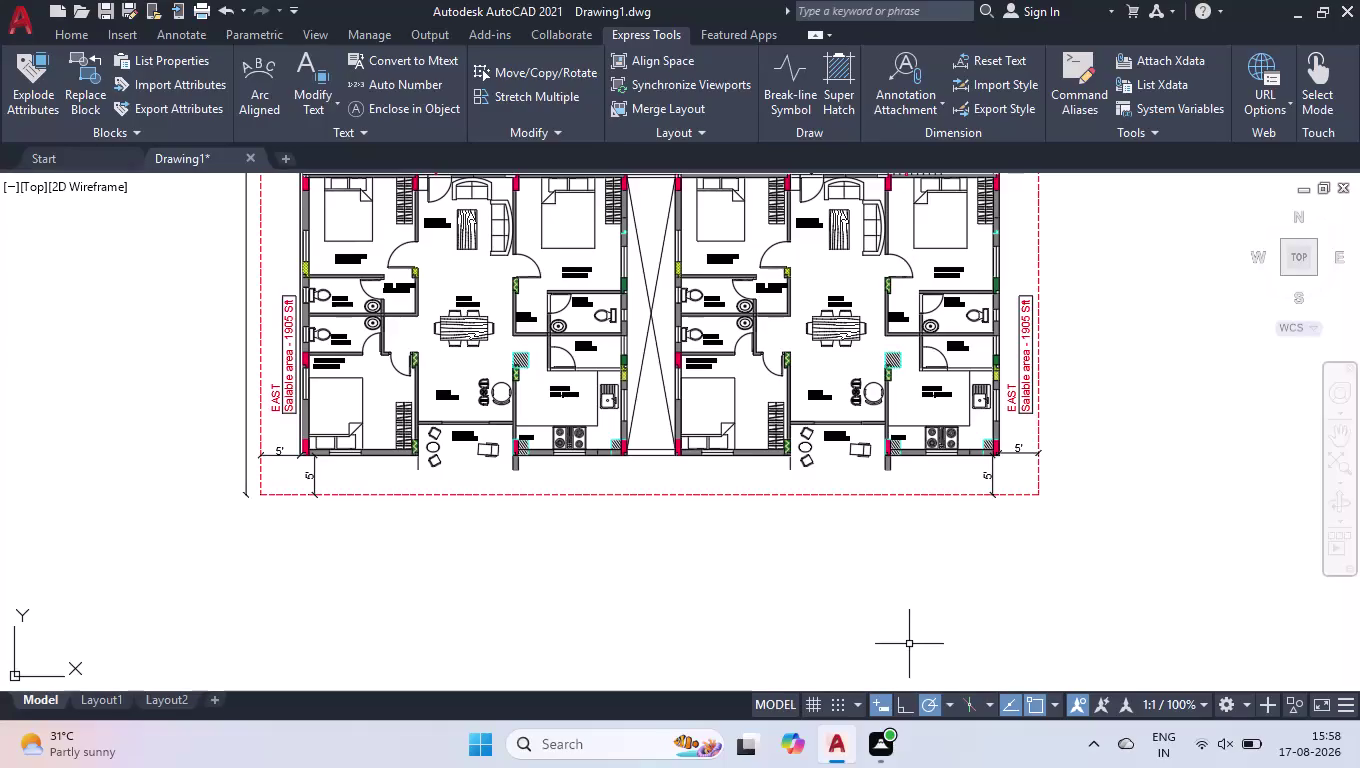
Draw a long horizontal road edge line below the floor plan.
key(l)
key(Return)
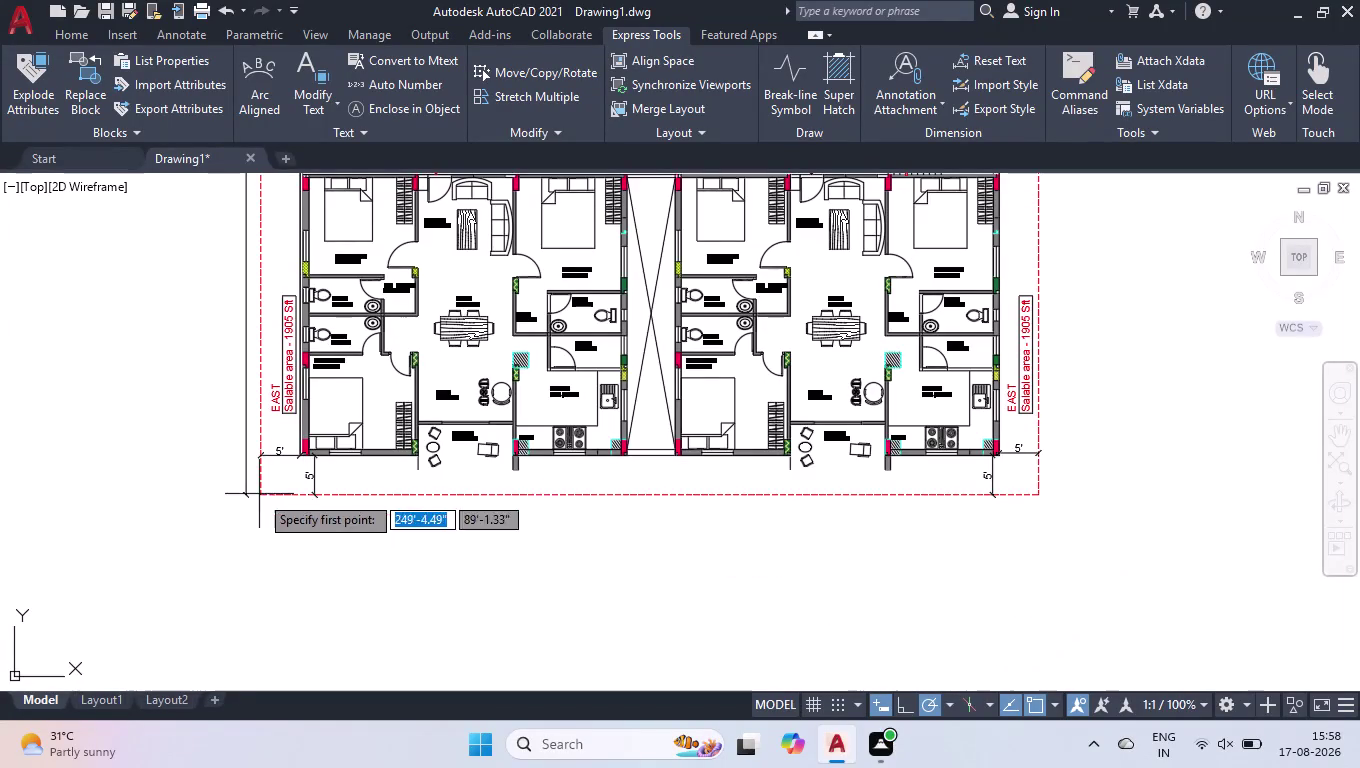
click(180, 535)
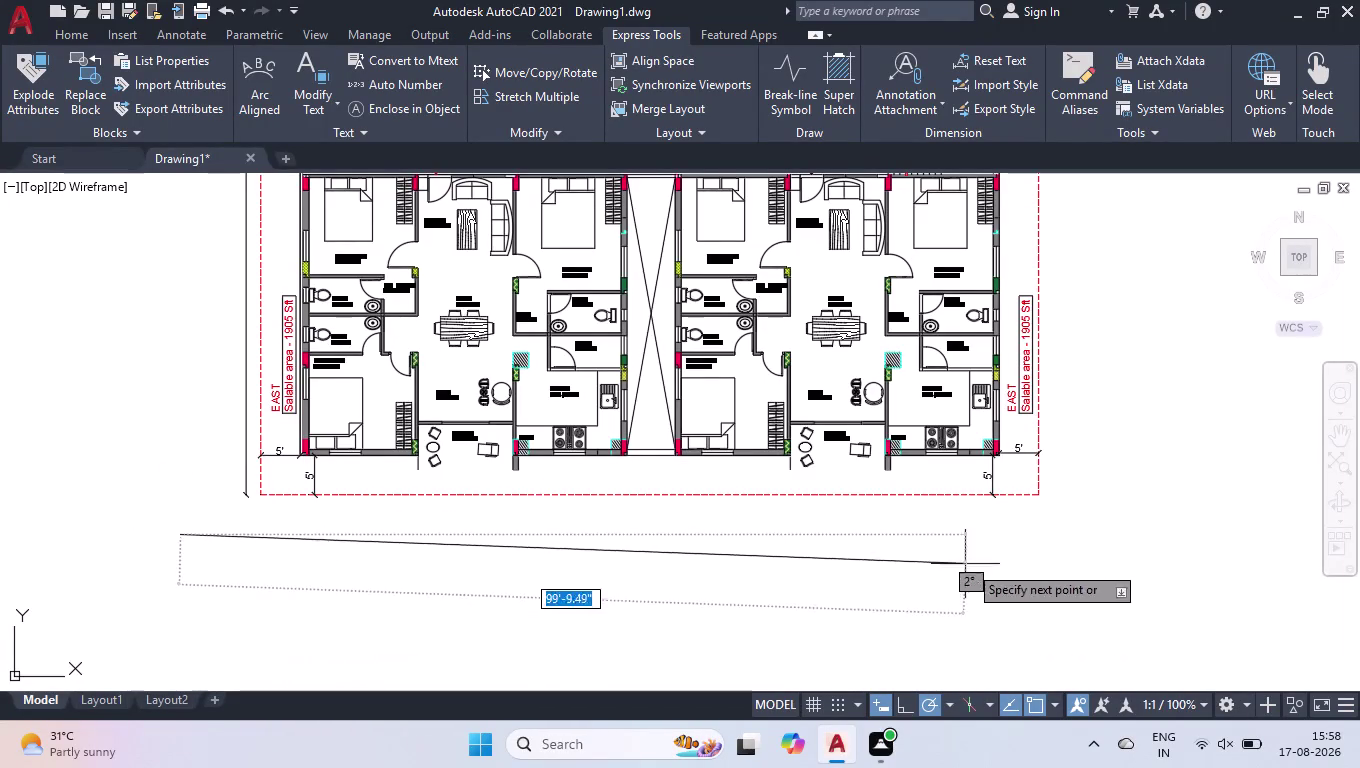
click(1086, 532)
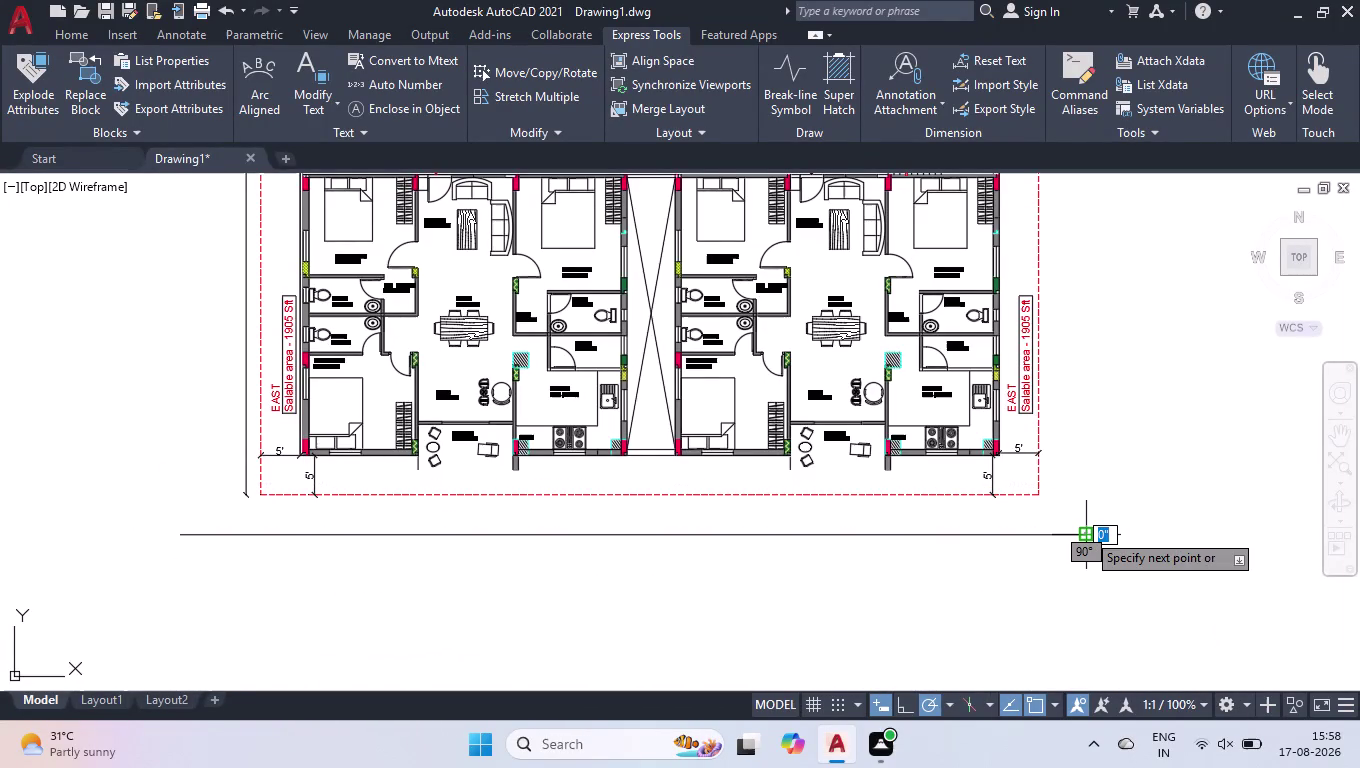
key(space)
Offset the road edge line 10' downward as the second road edge.
text(O)
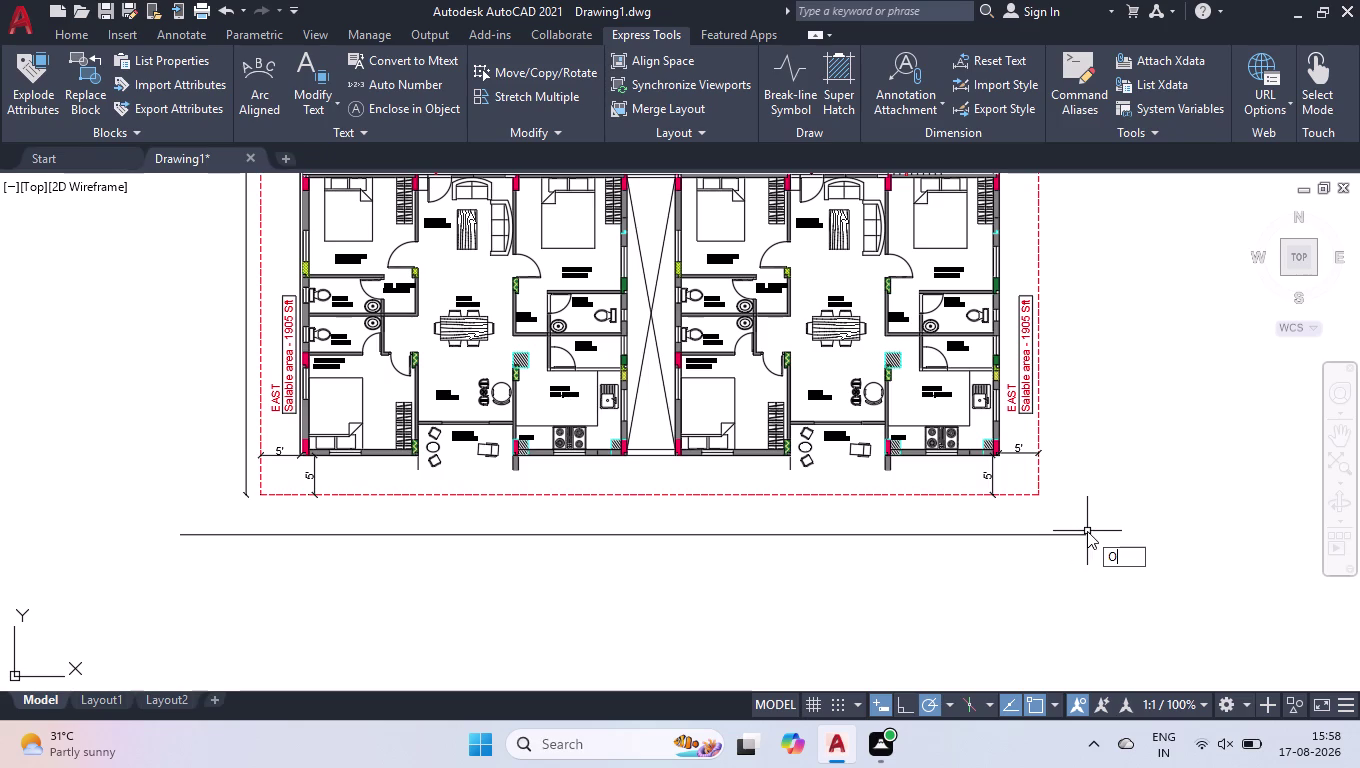
text(FF)
key(Return)
key(1)
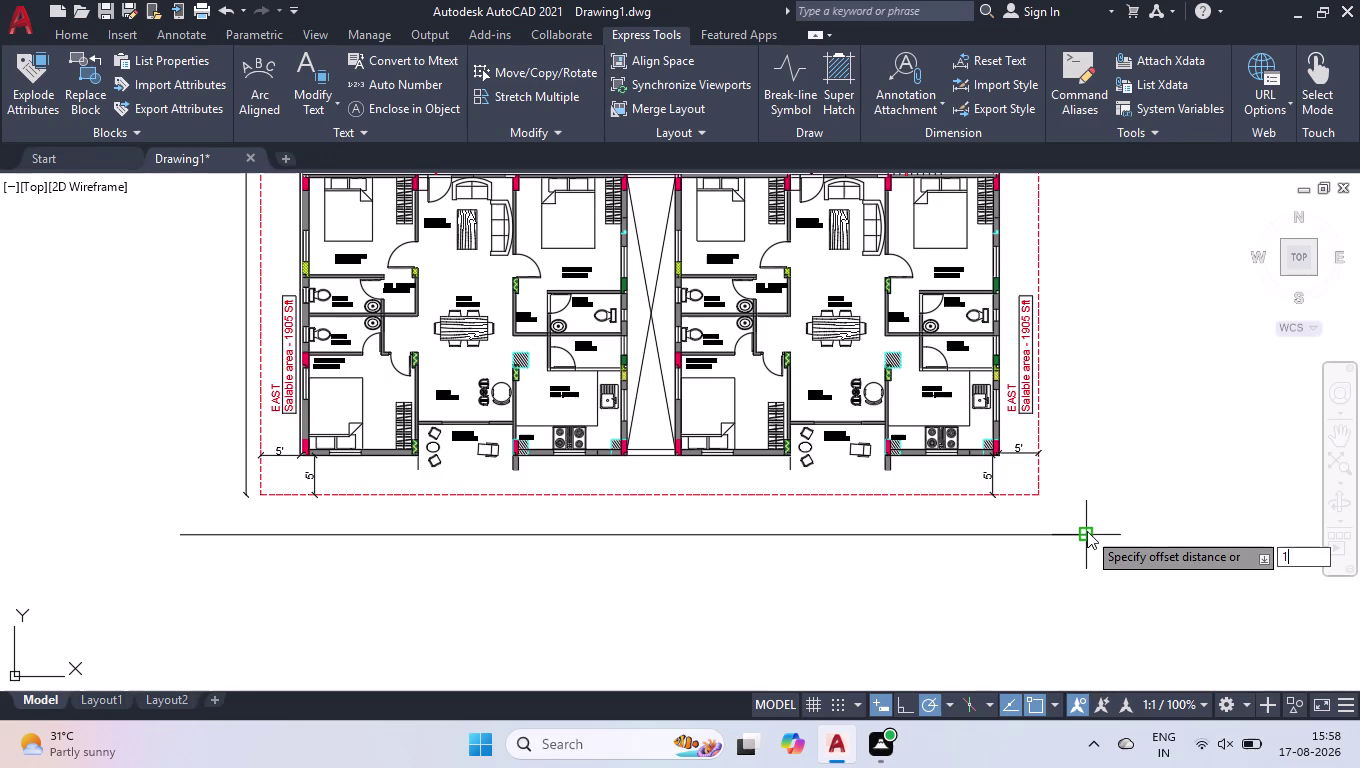
text(0')
key(Return)
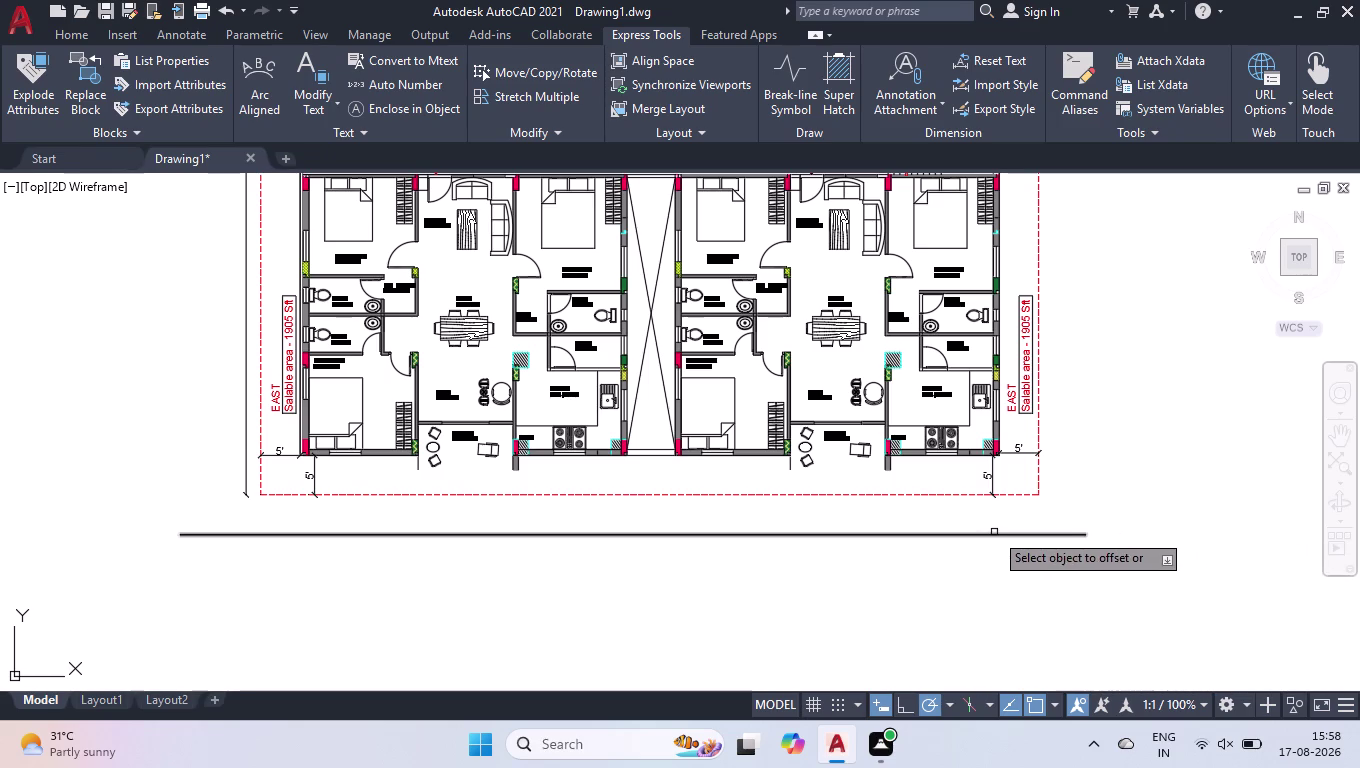
click(994, 532)
click(1034, 653)
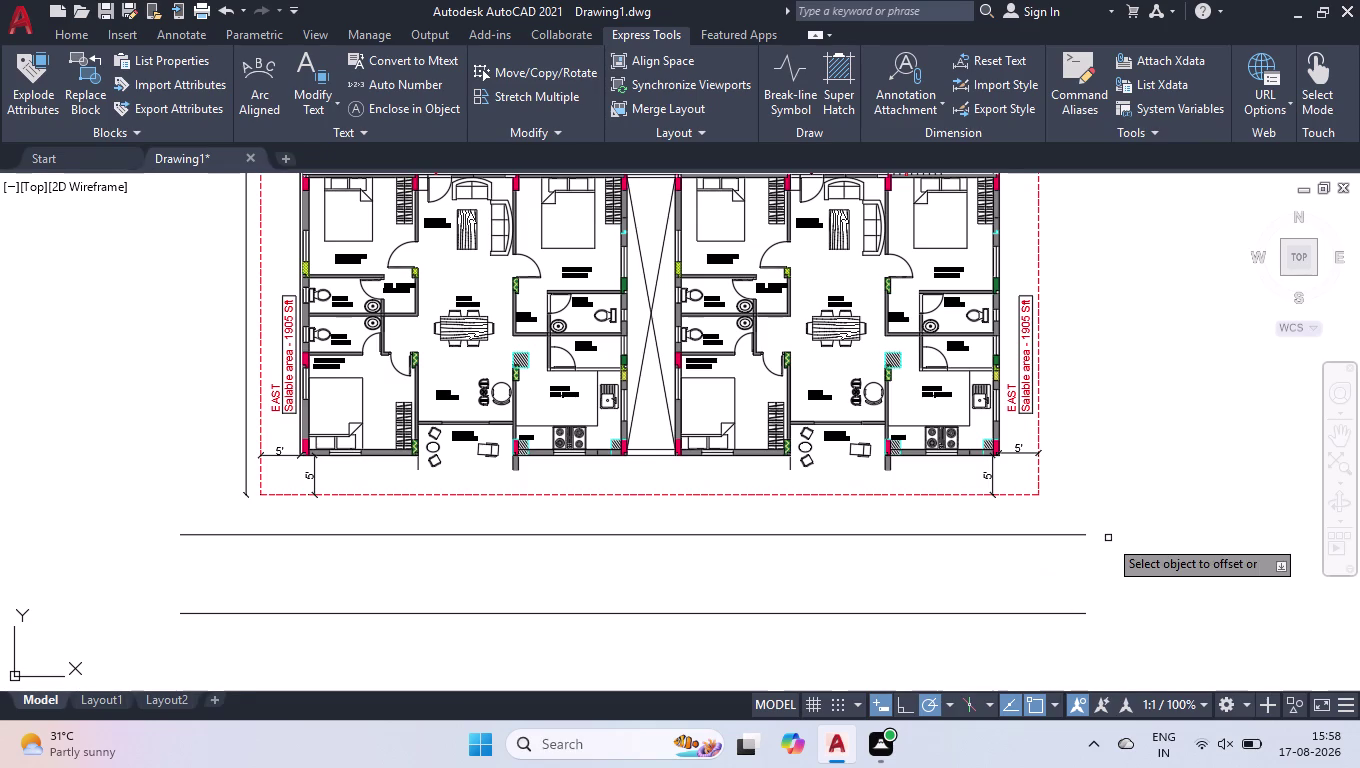
key(Return)
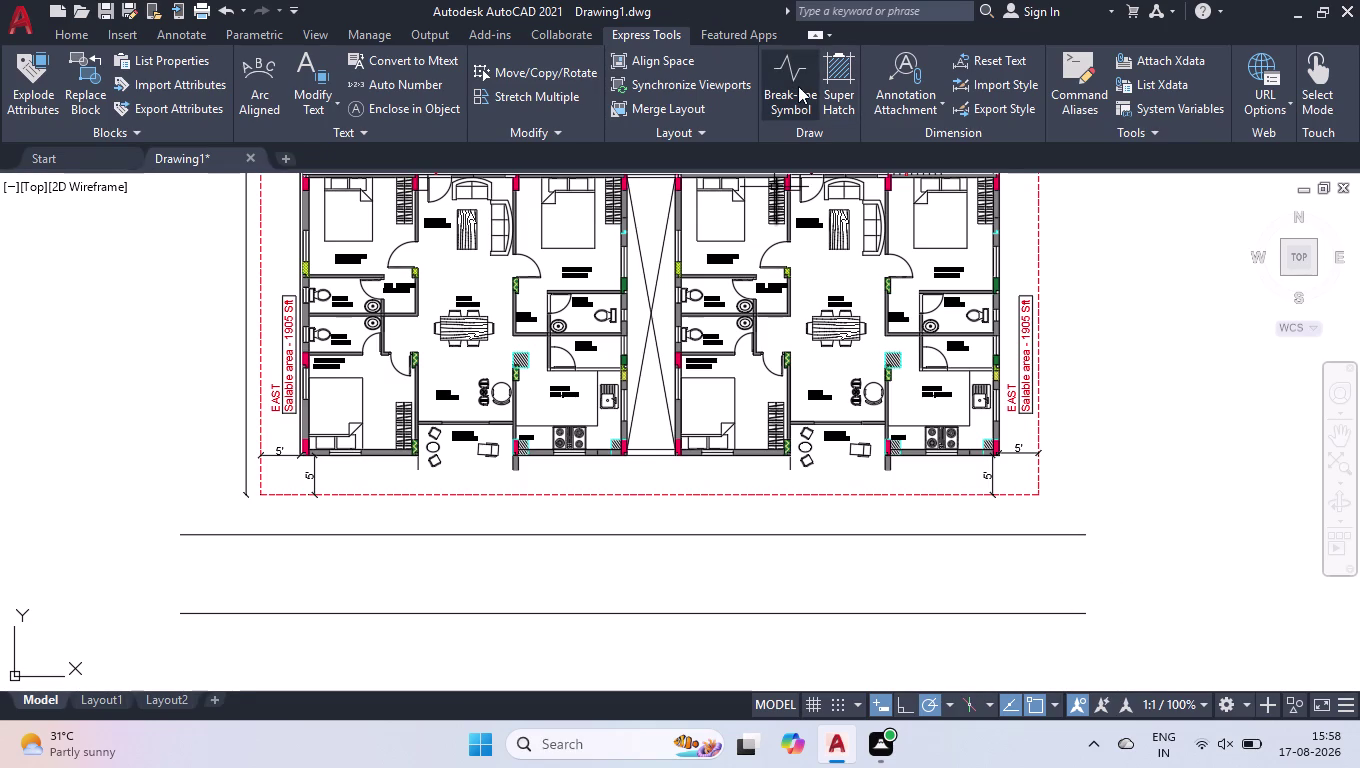
Place a 5" break-line symbol across the right ends of the road lines.
click(798, 86)
key(ctrl+9)
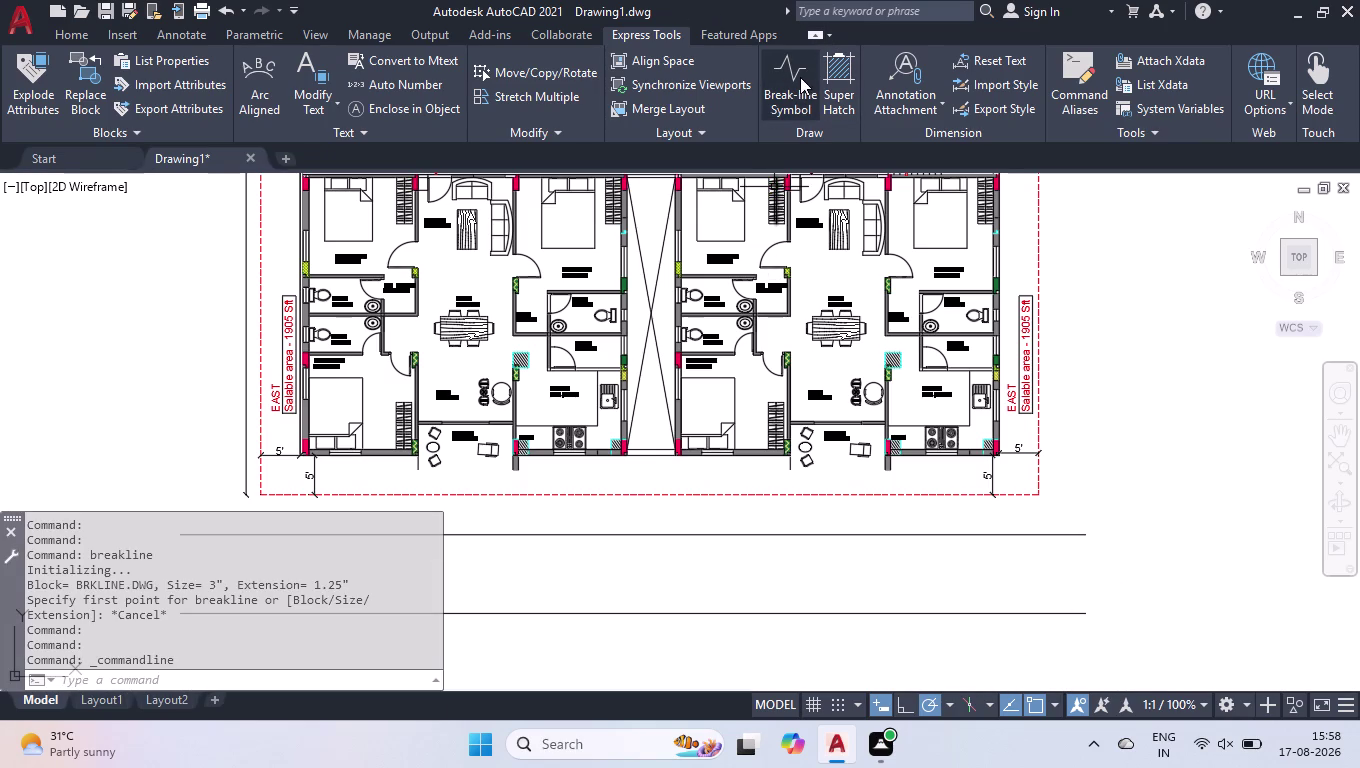
click(800, 77)
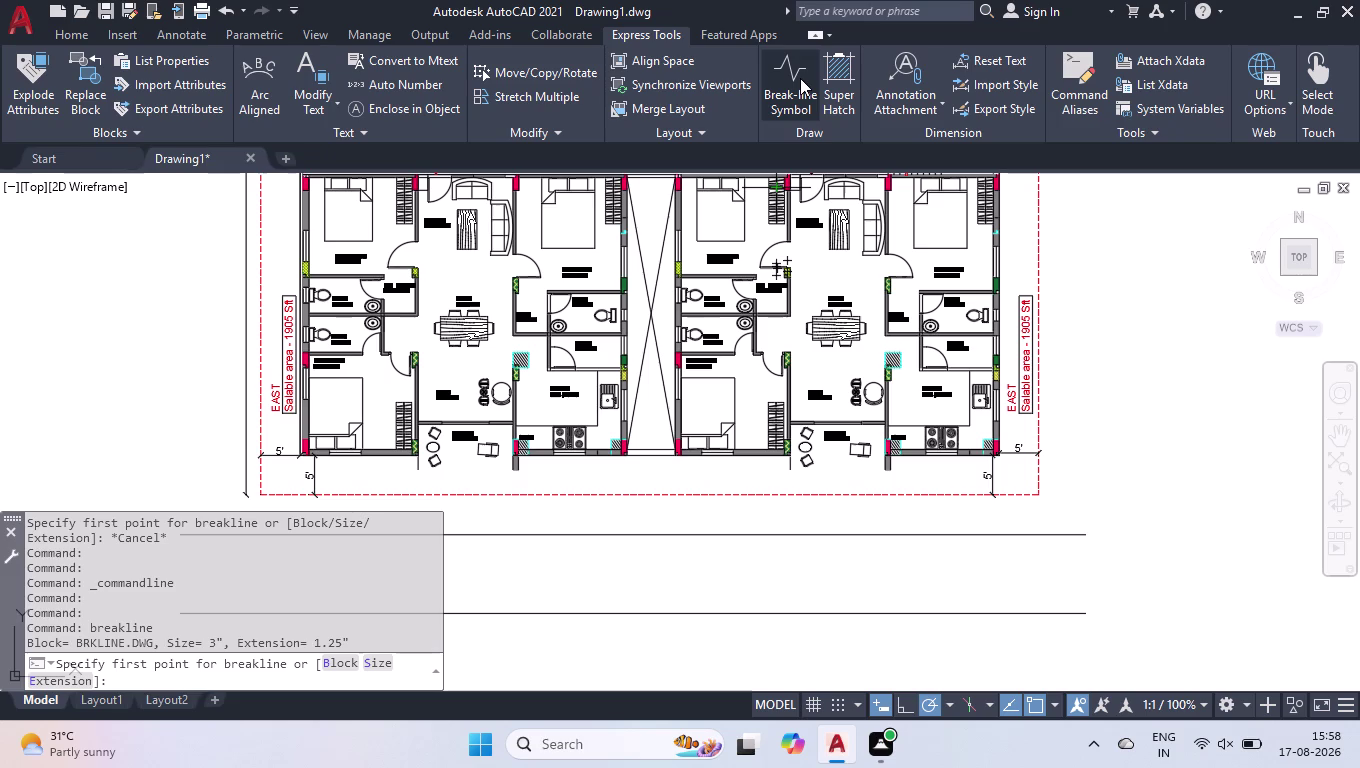
key(d)
key(BackSpace)
key(s)
key(Return)
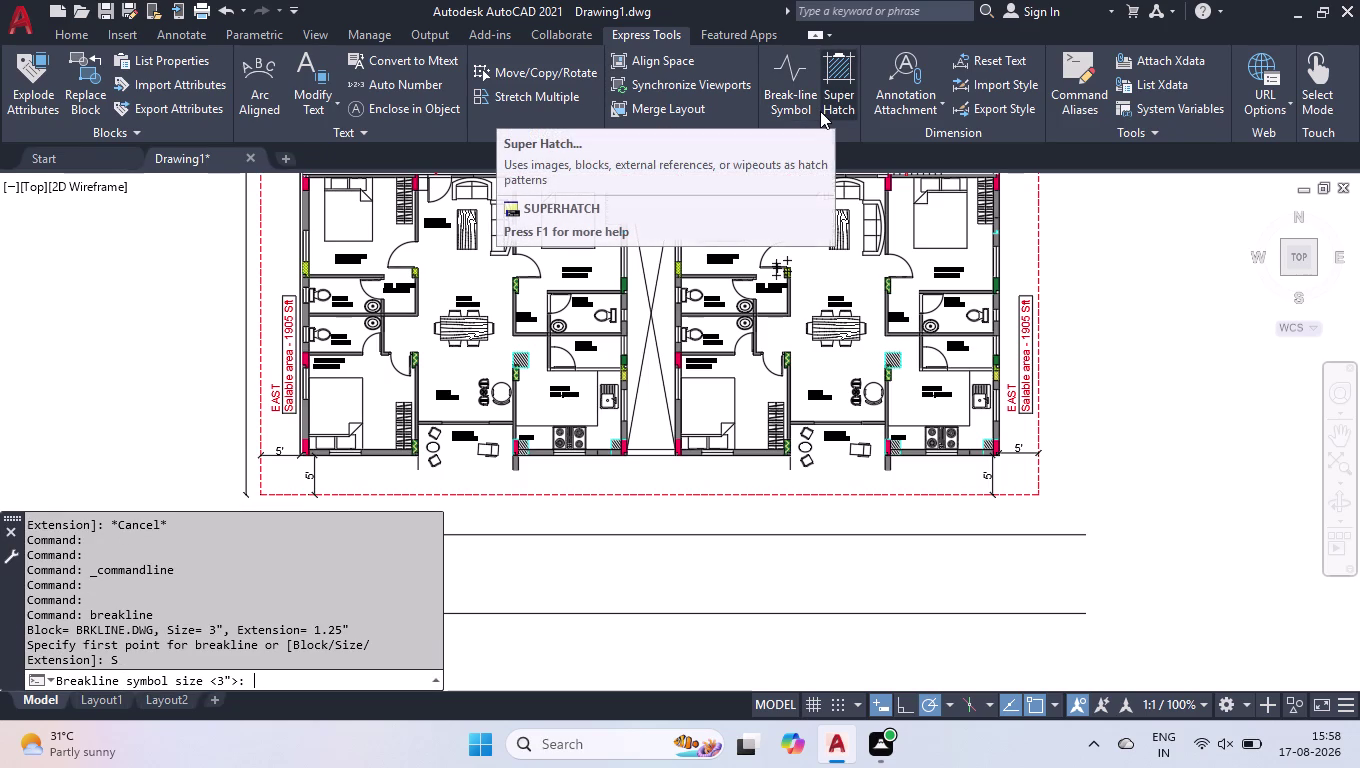
text(5")
key(Return)
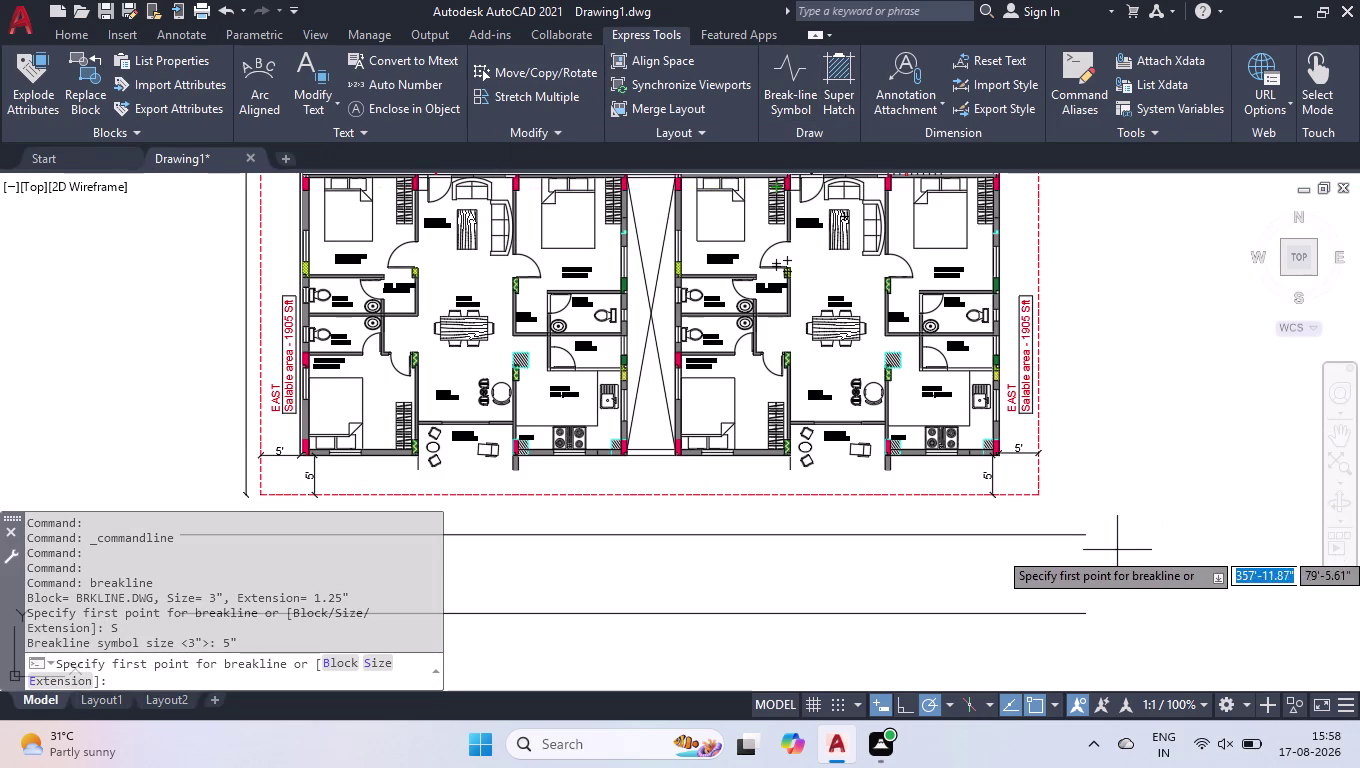
click(1090, 540)
click(1088, 613)
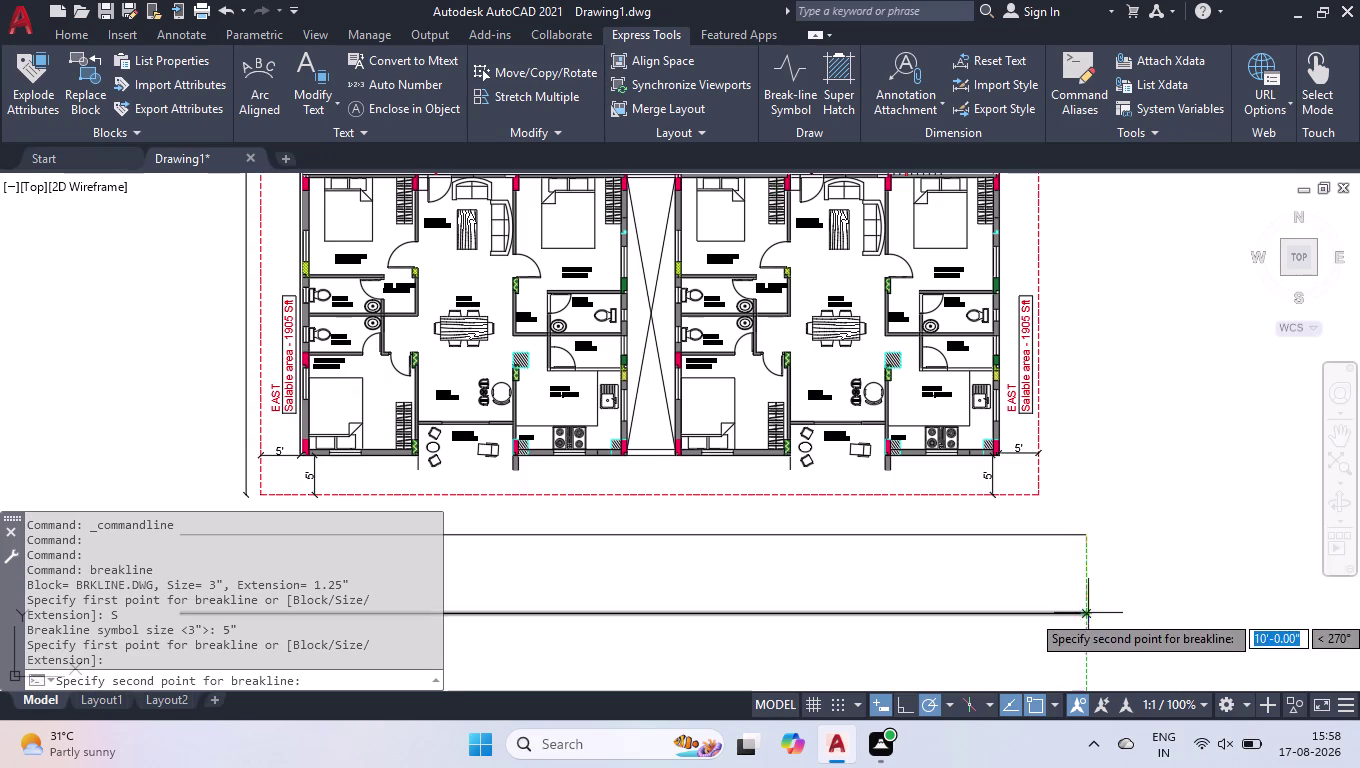
click(1085, 579)
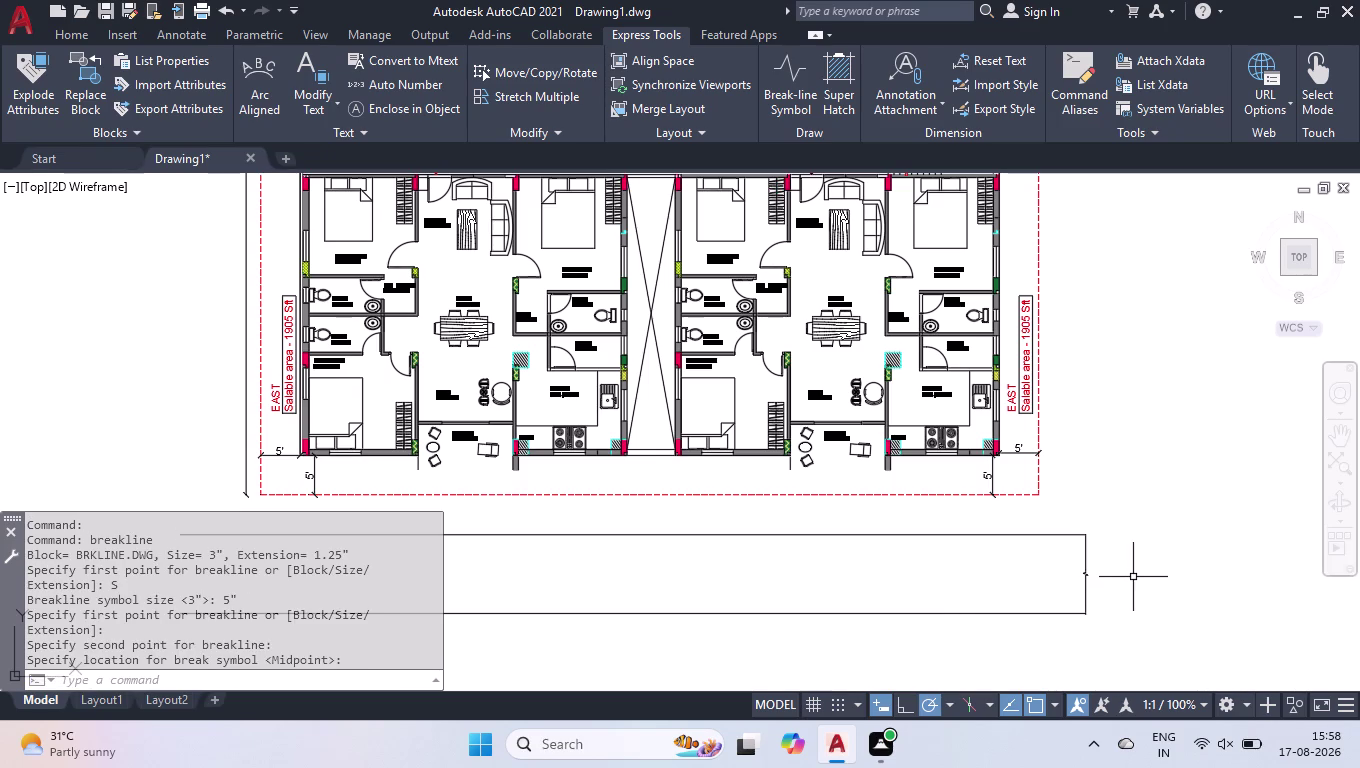
Delete the small symbol and redo the right-end break-line symbol at size 1'.
click(1141, 565)
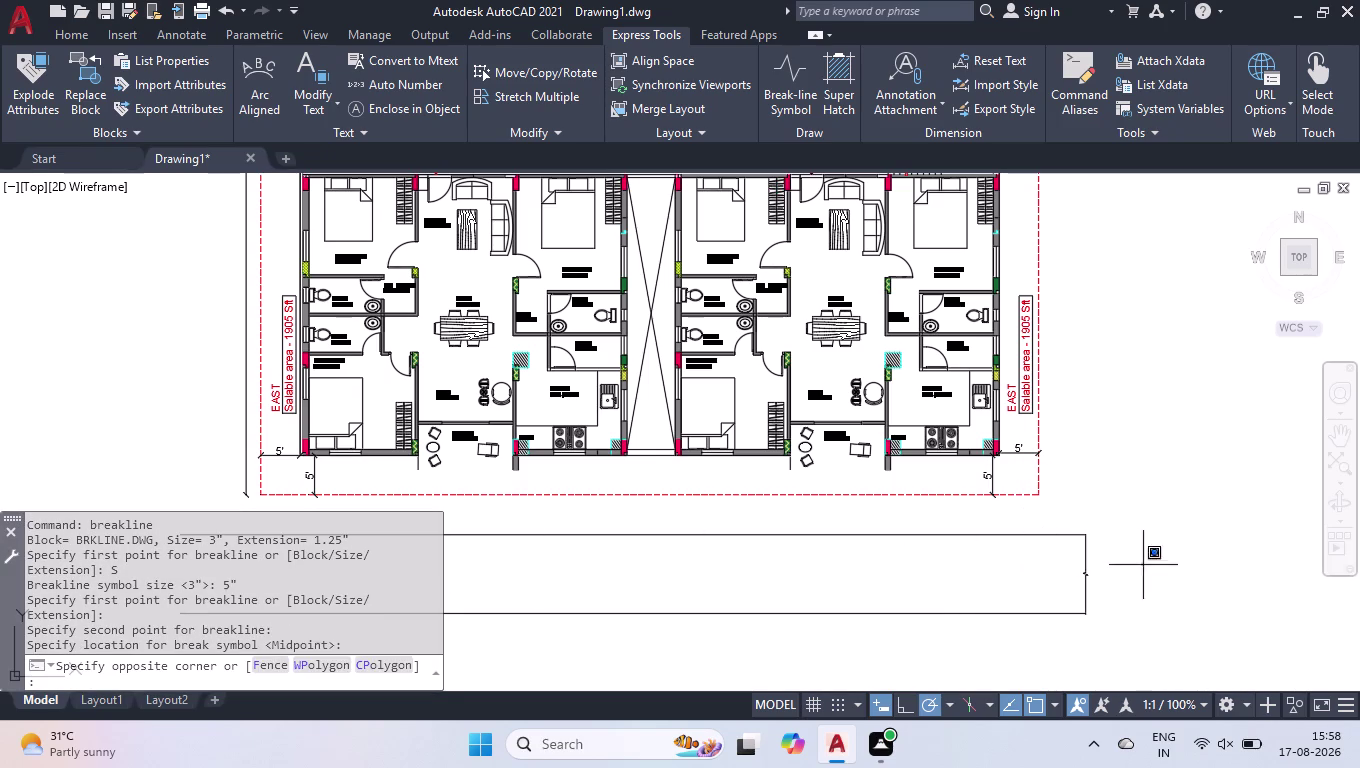
click(1062, 588)
key(Delete)
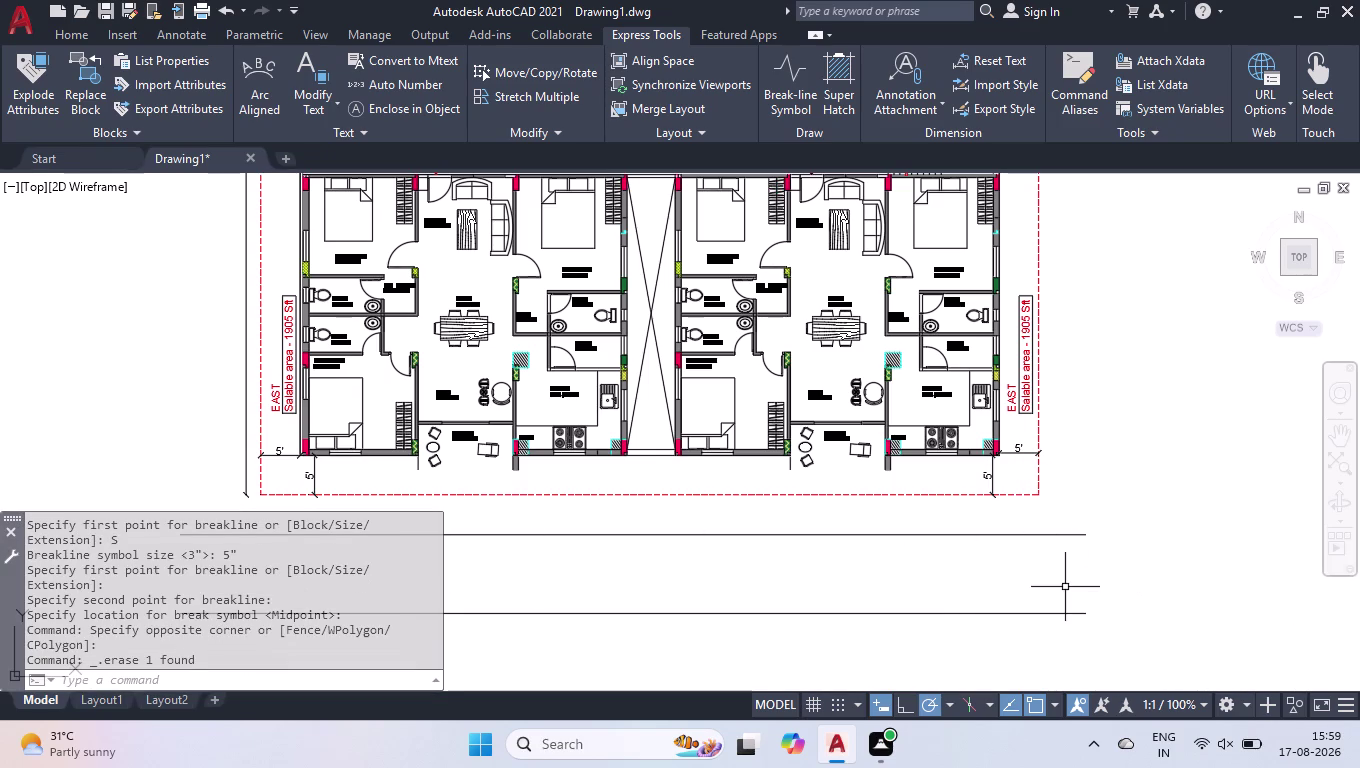
click(789, 79)
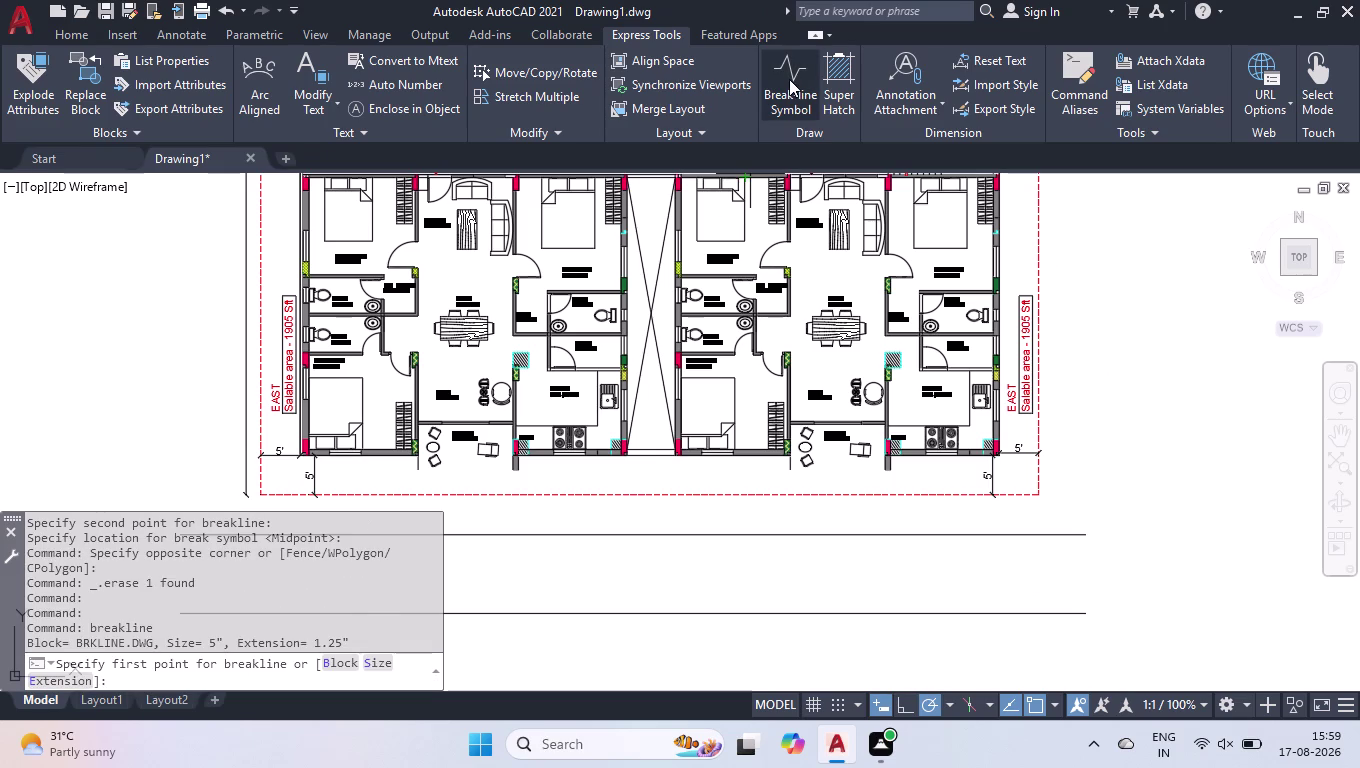
key(s)
key(Return)
text(1')
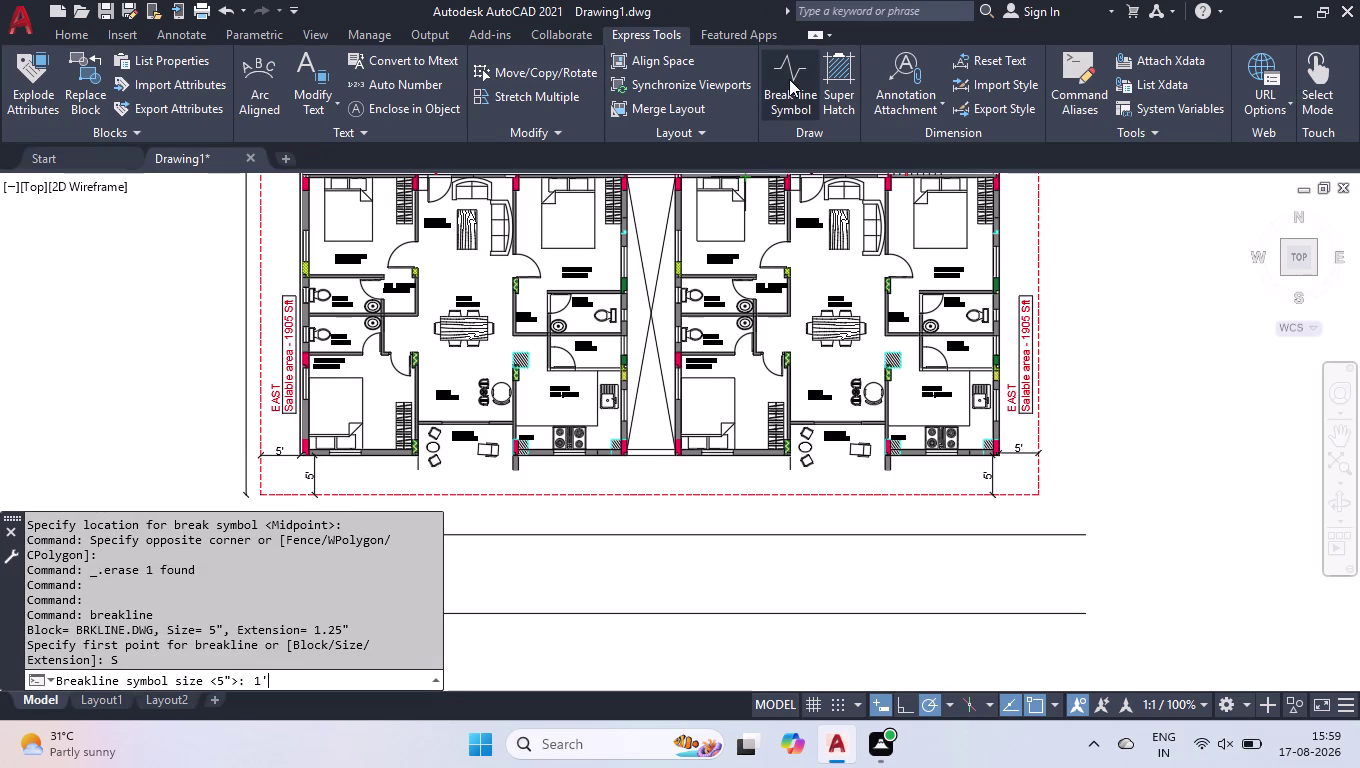
key(Return)
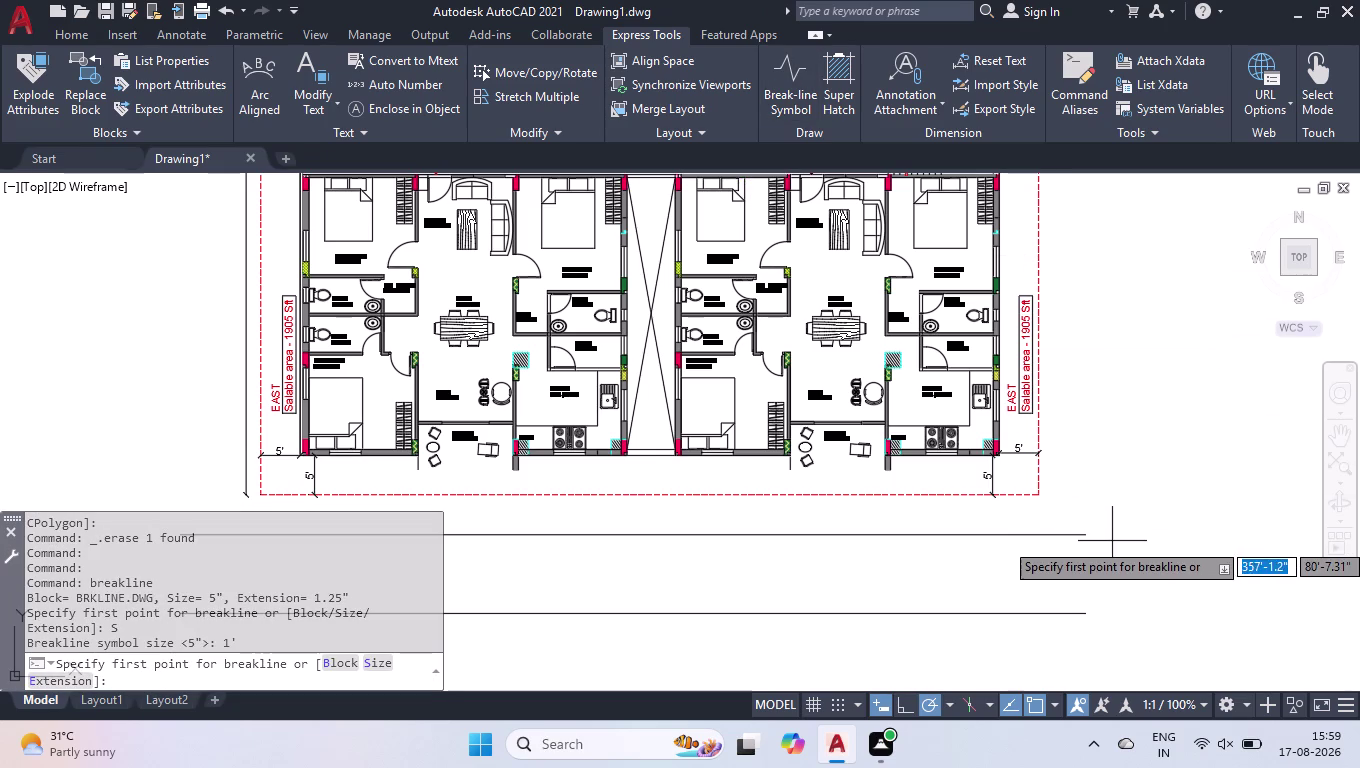
click(1084, 535)
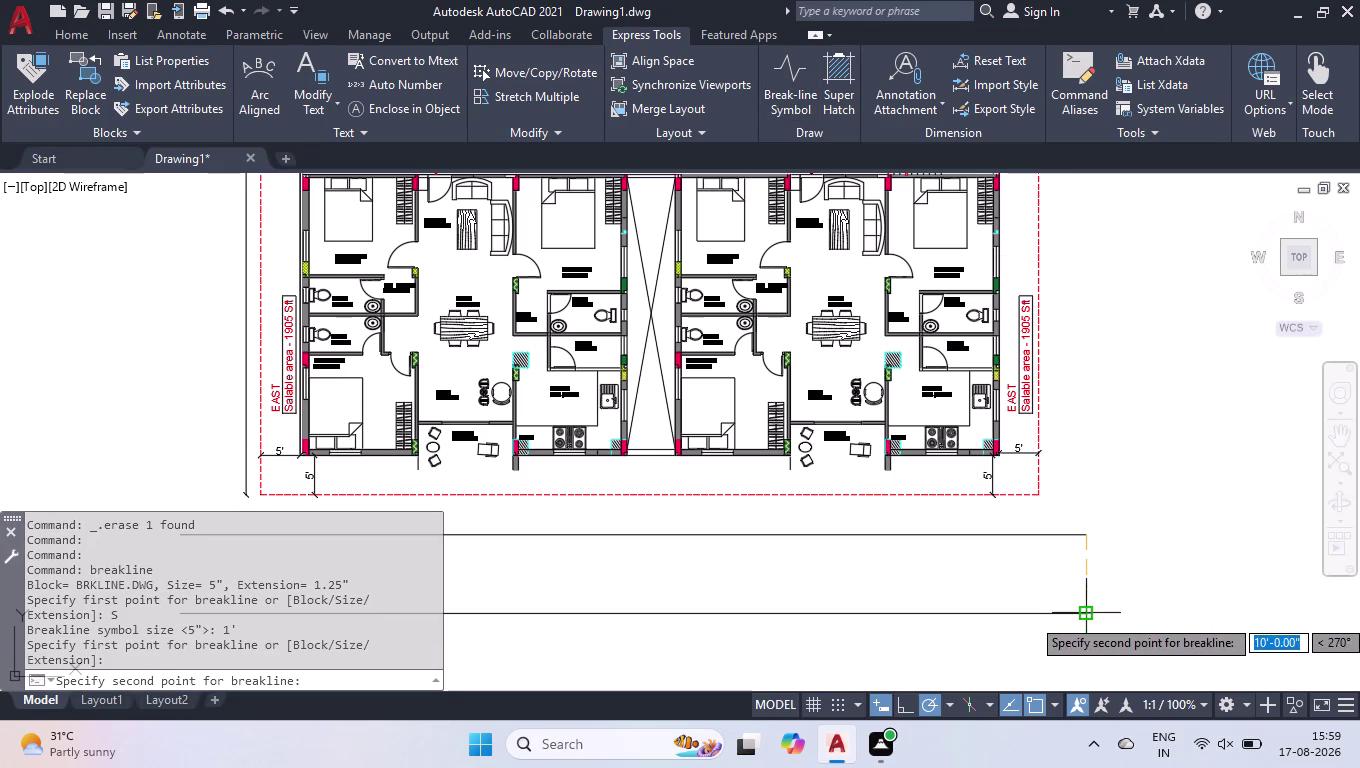
click(1089, 617)
click(1085, 579)
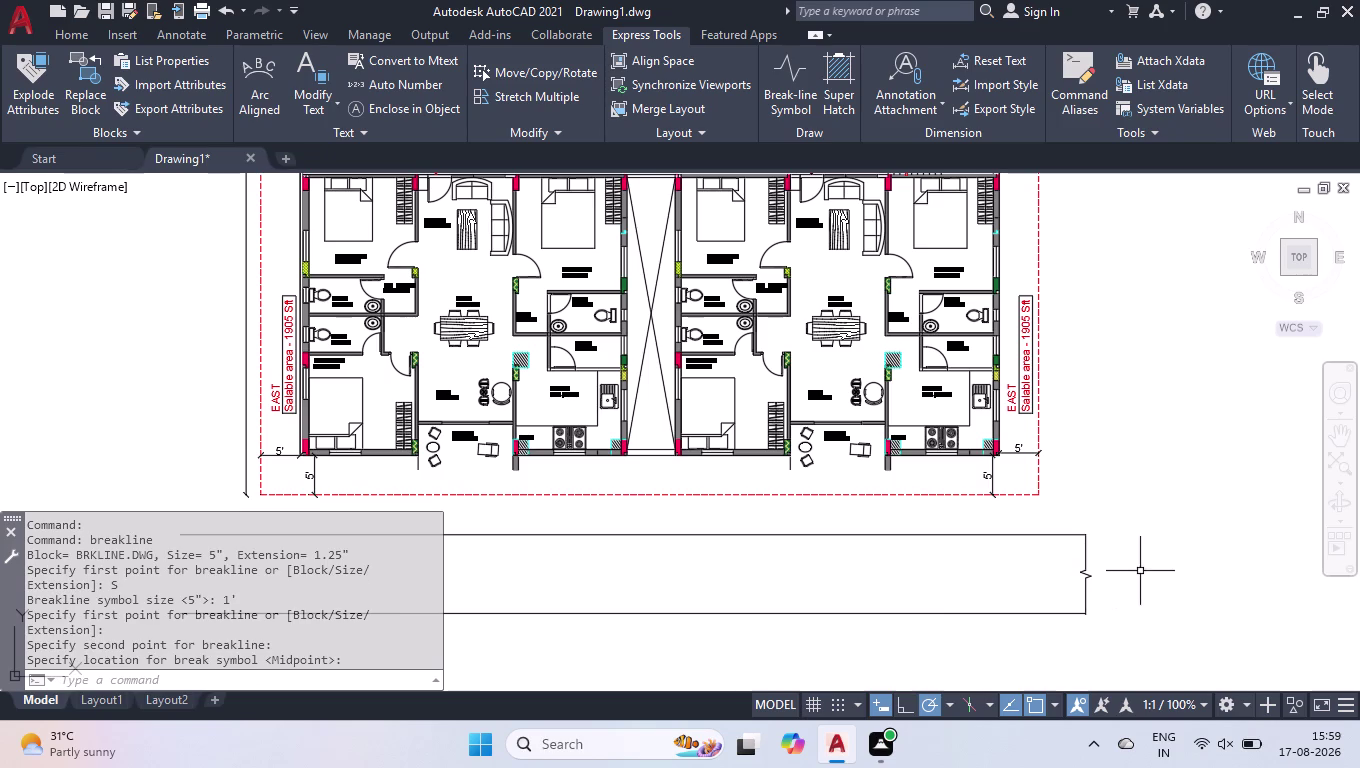
scroll(down, 3)
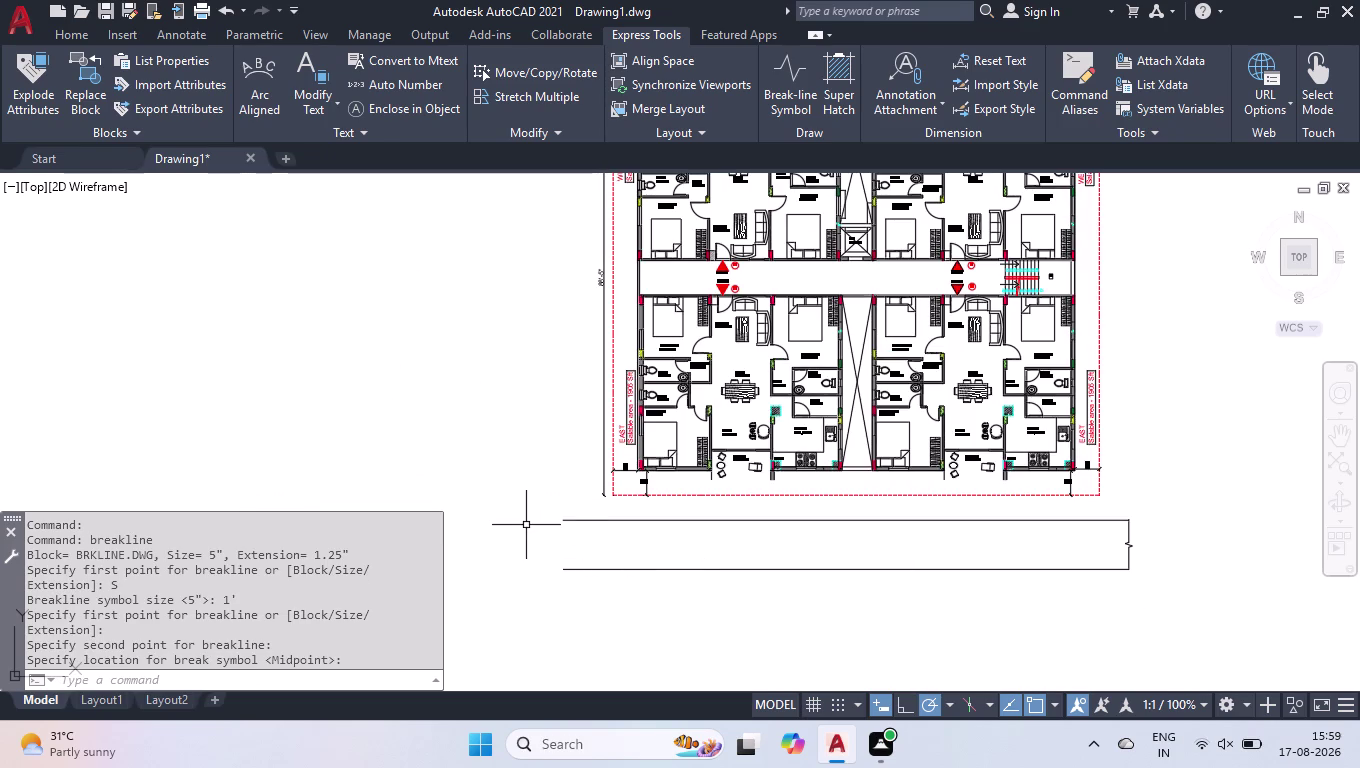
Place a break-line symbol across the left end of the road strip.
scroll(up, 3)
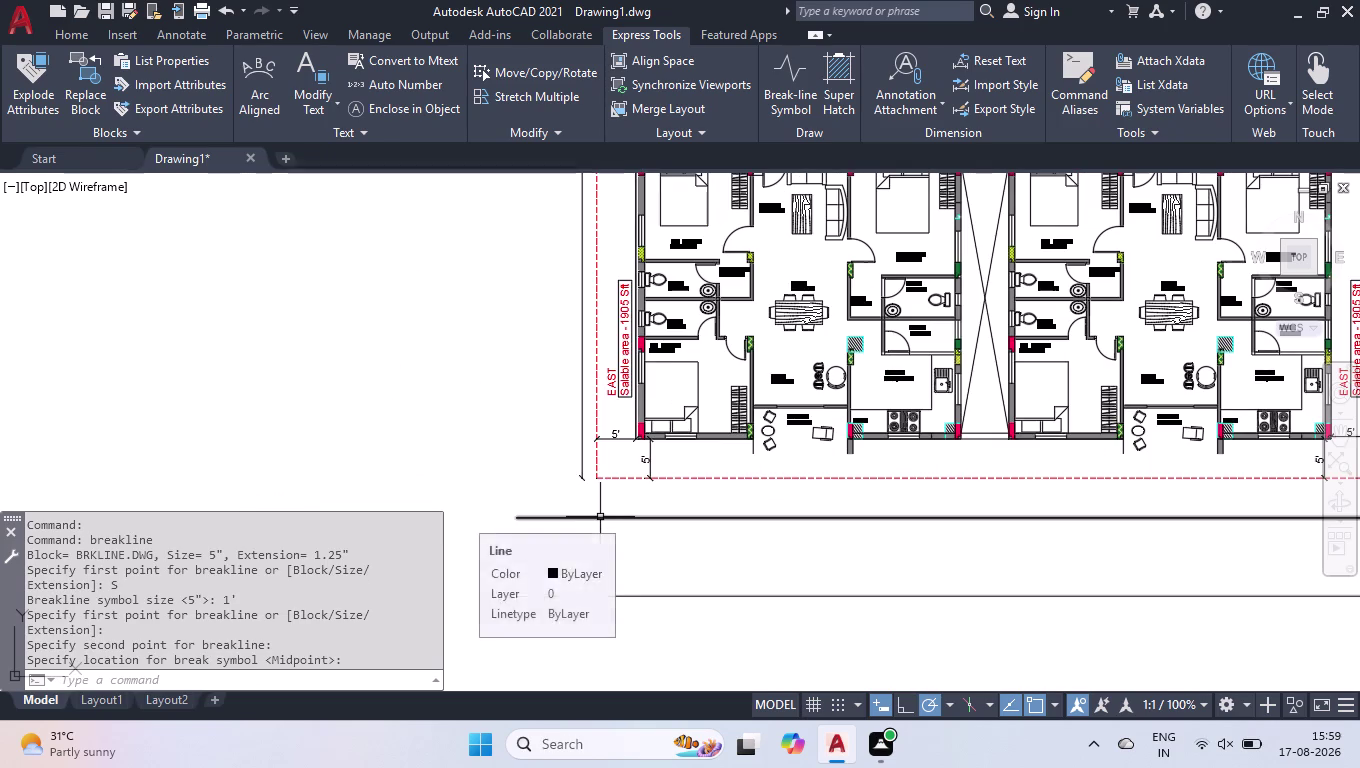
click(766, 103)
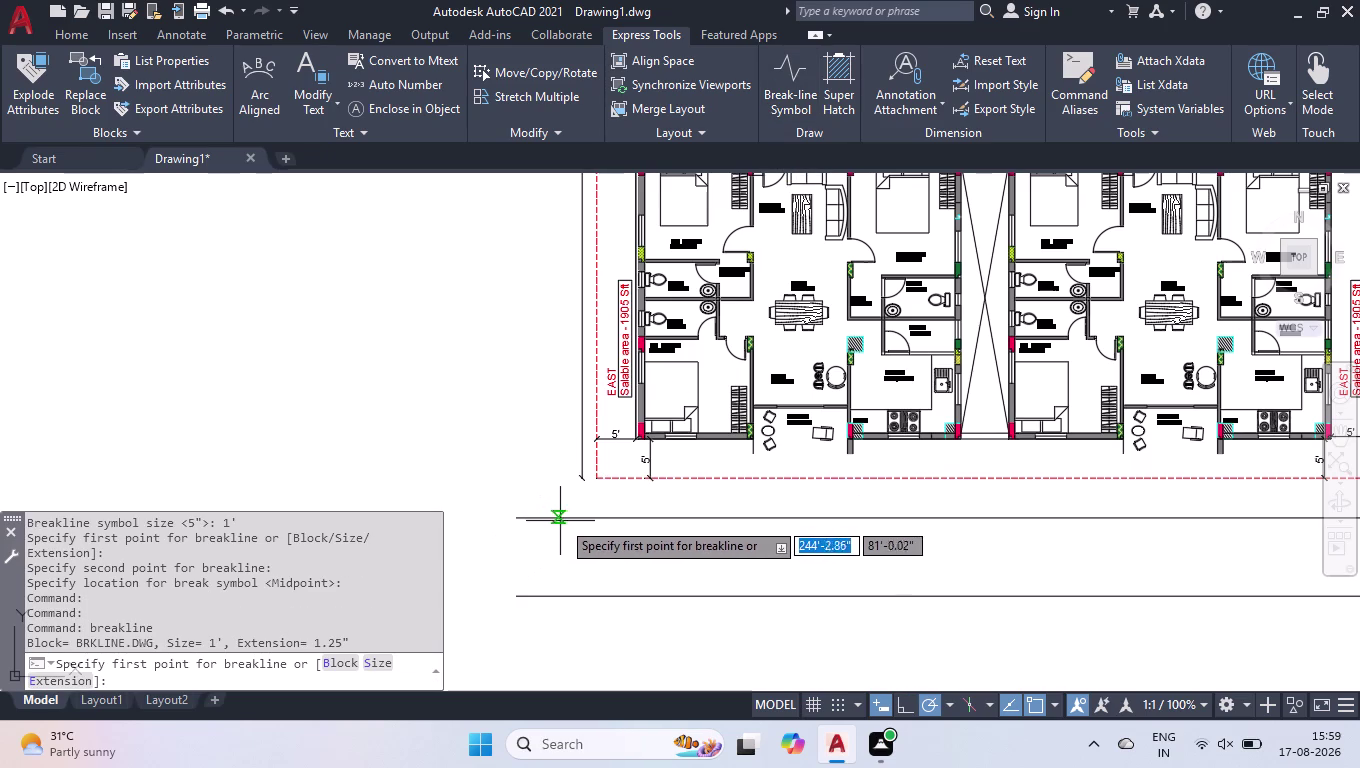
click(564, 518)
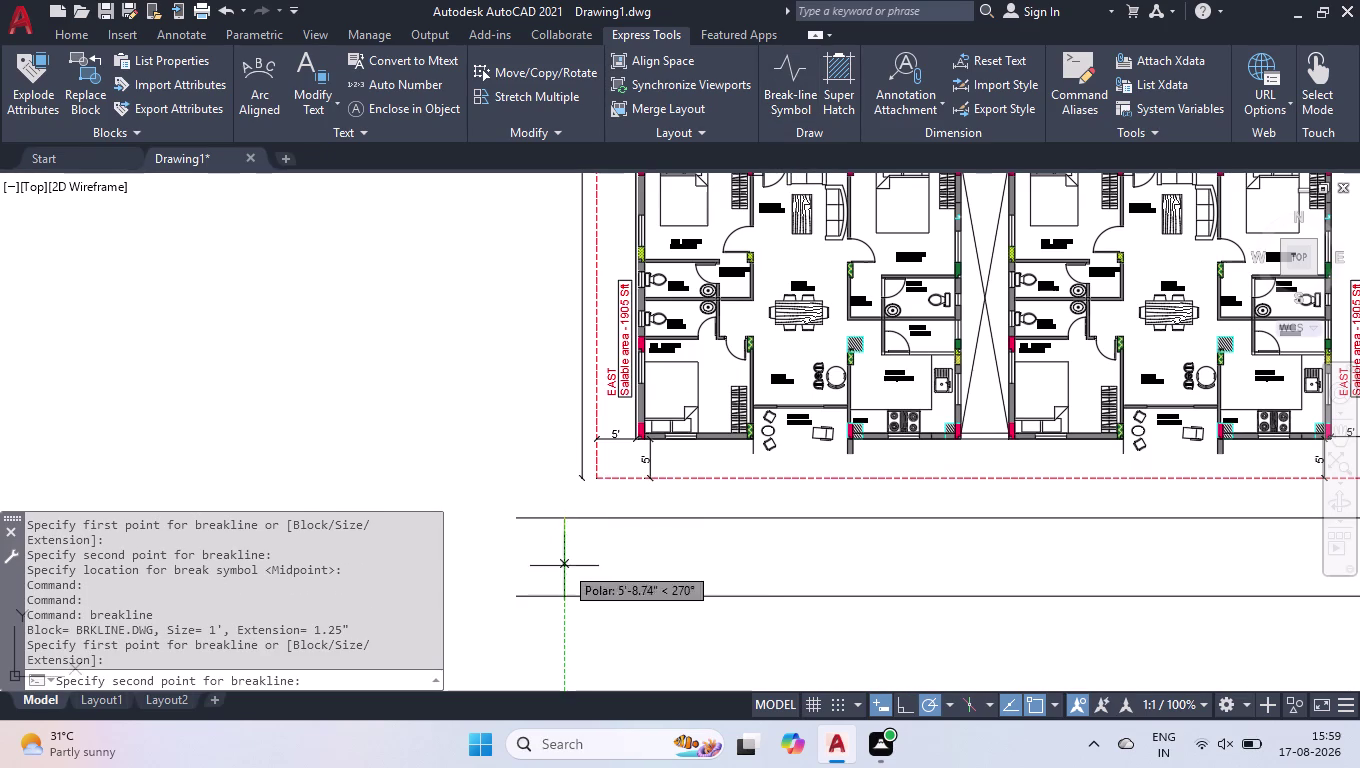
click(570, 599)
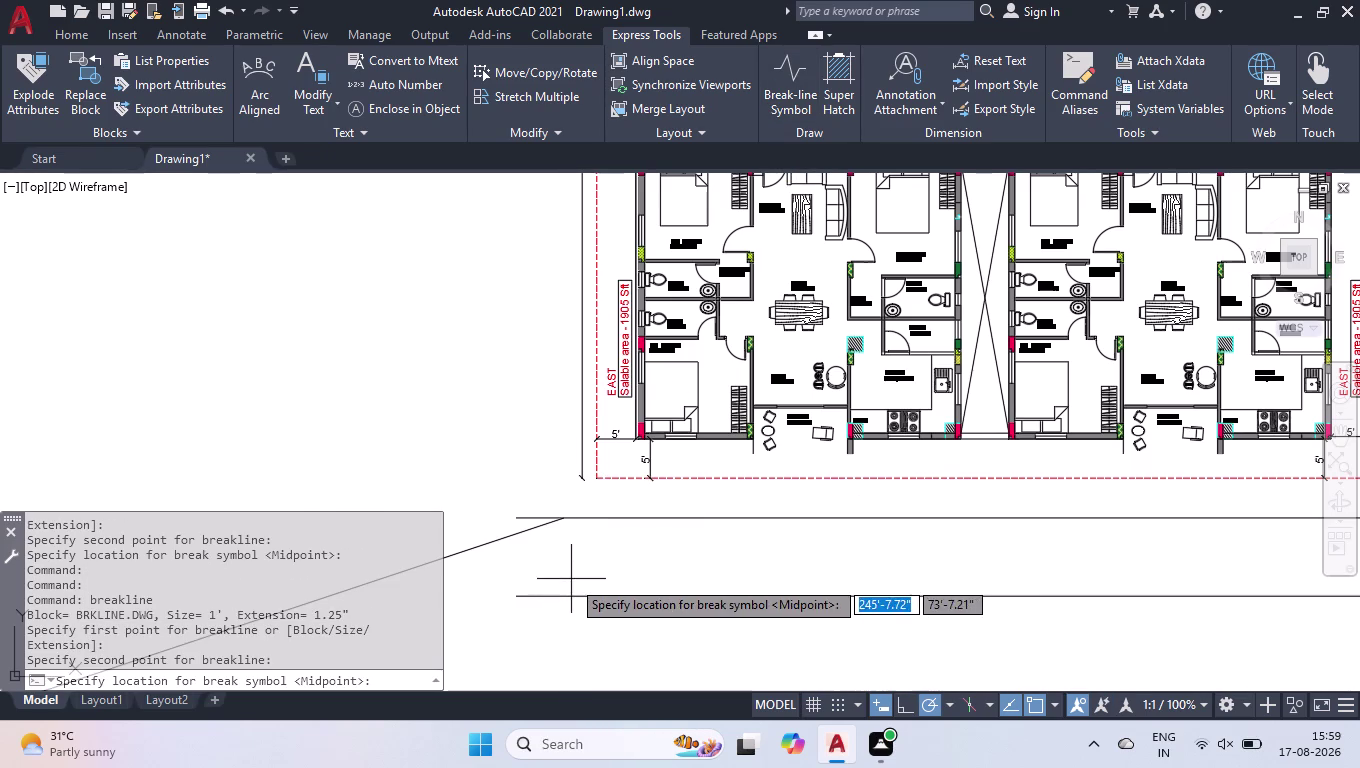
key(space)
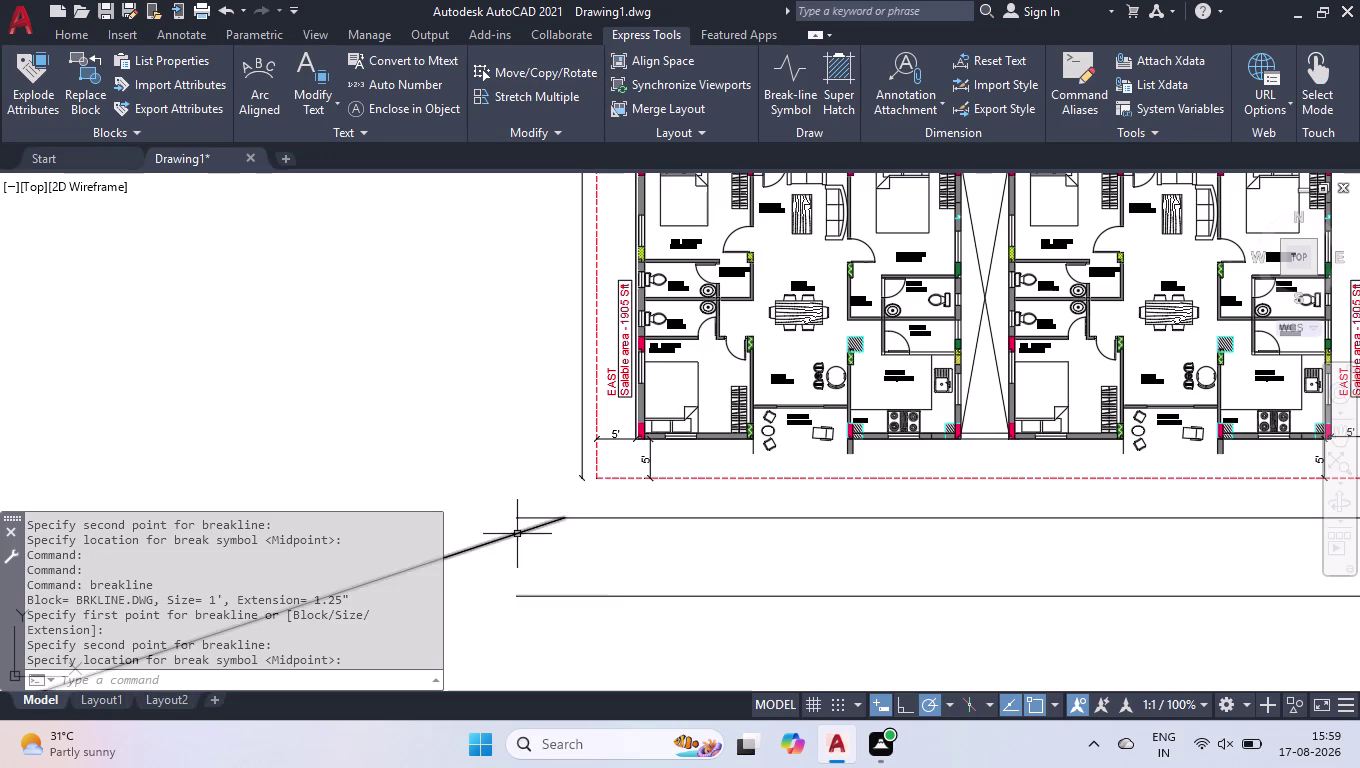
Delete the stray object and redraw the left-end break-line symbol at the midpoint.
click(517, 534)
key(Delete)
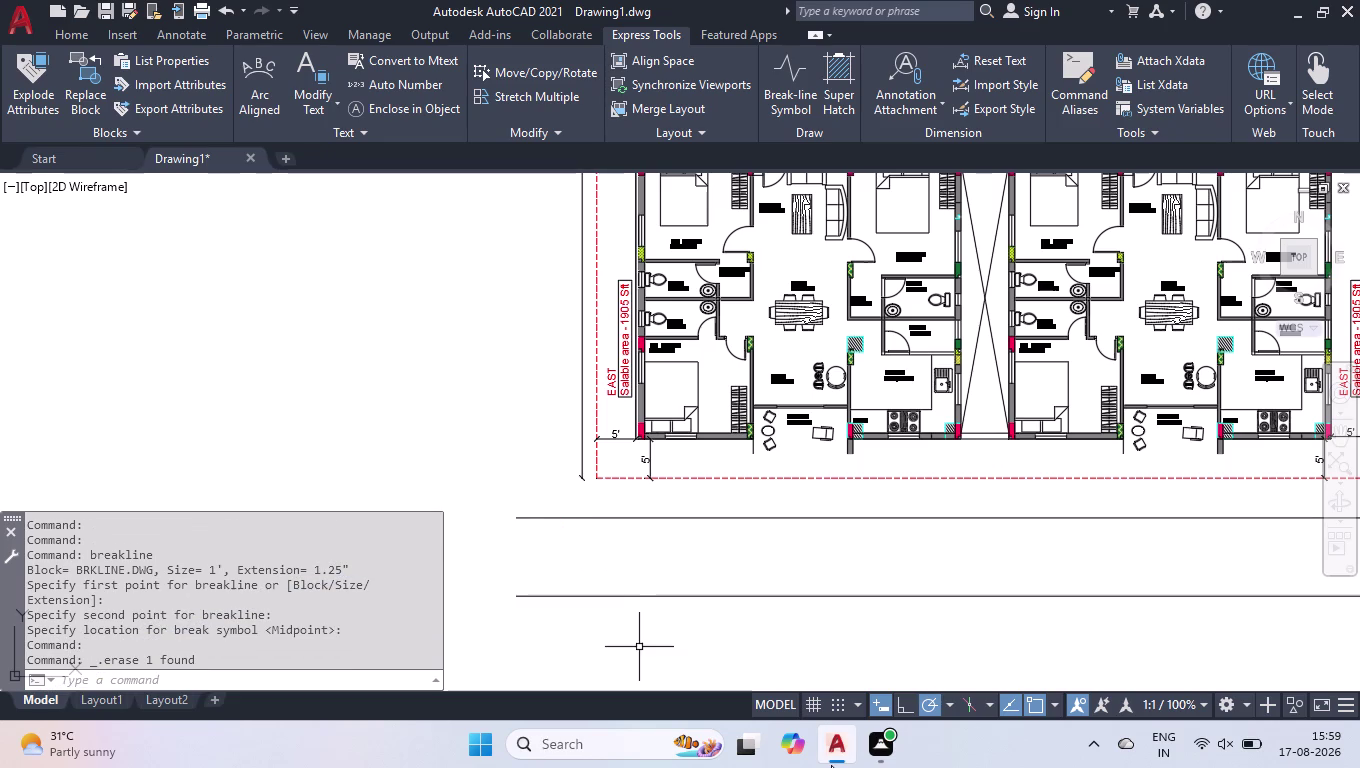
click(795, 83)
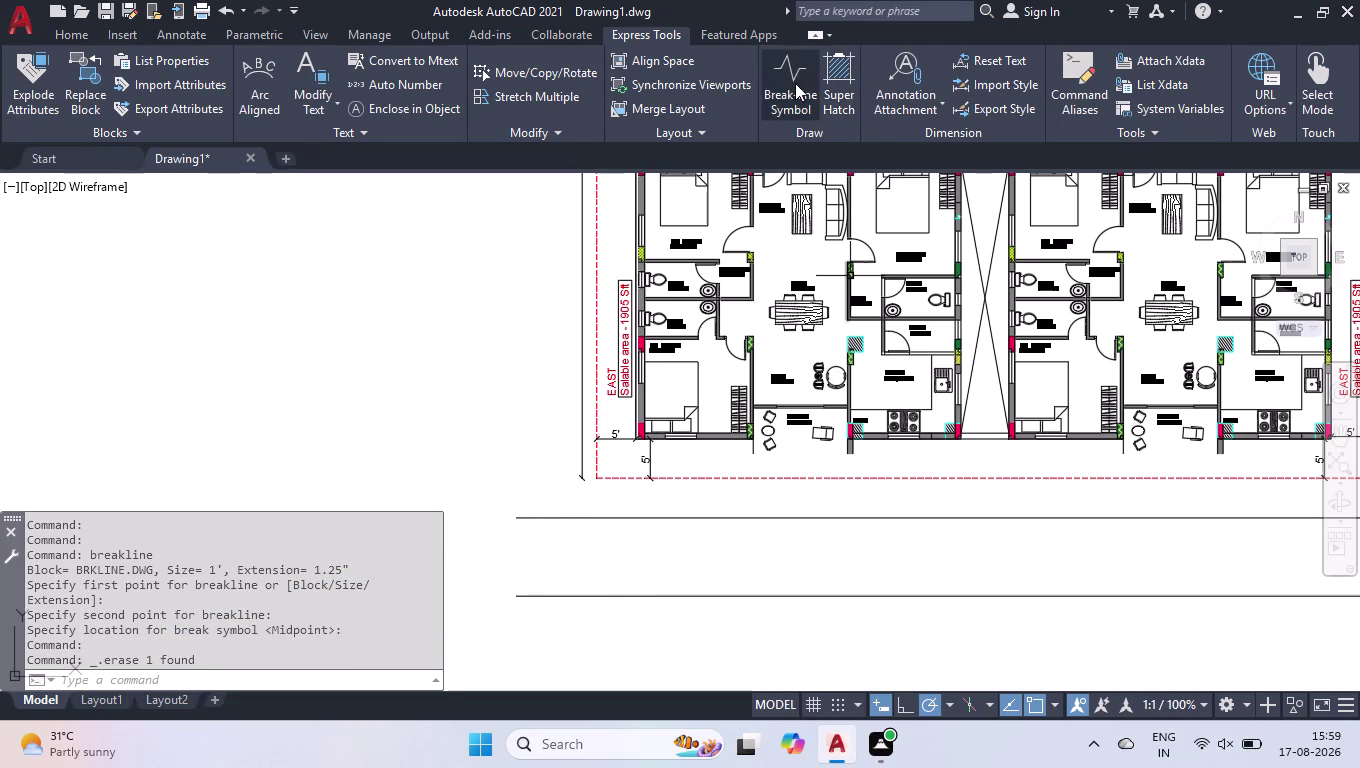
click(559, 519)
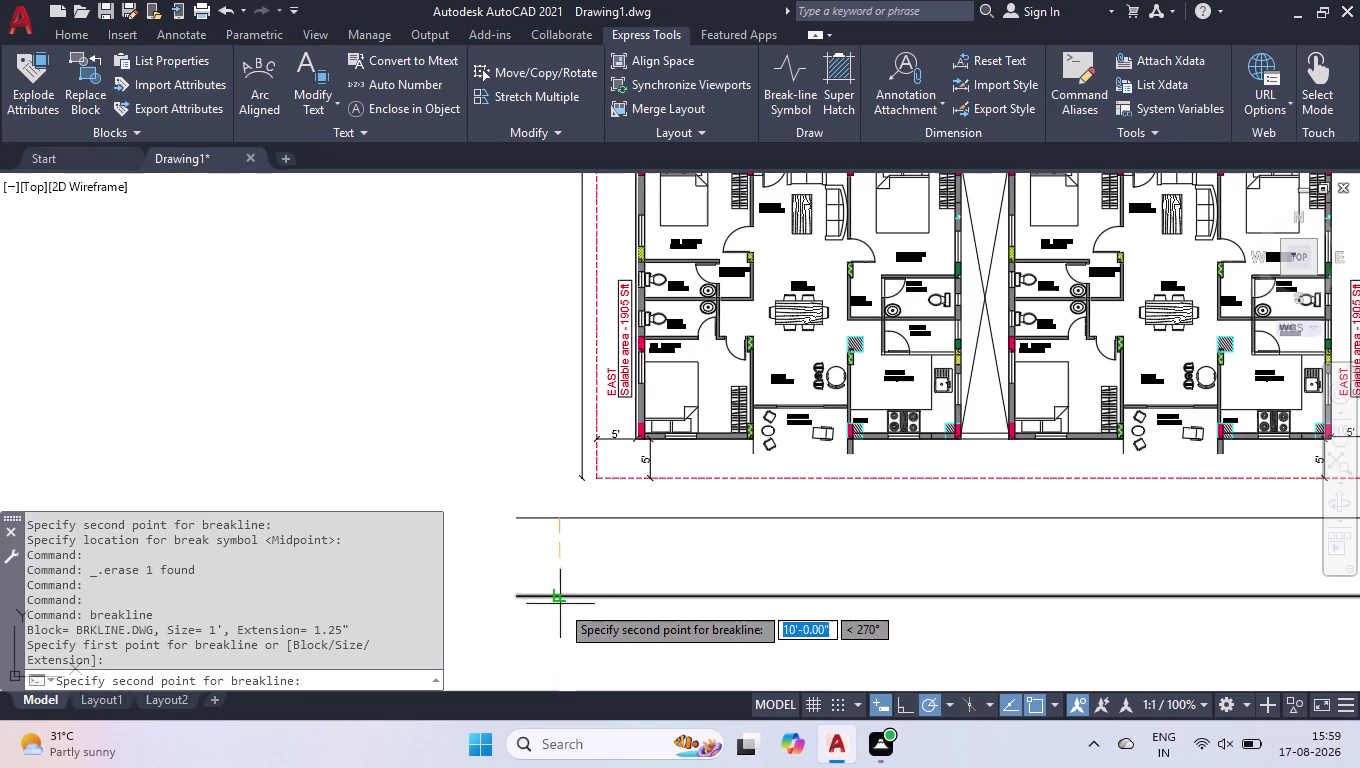
click(558, 599)
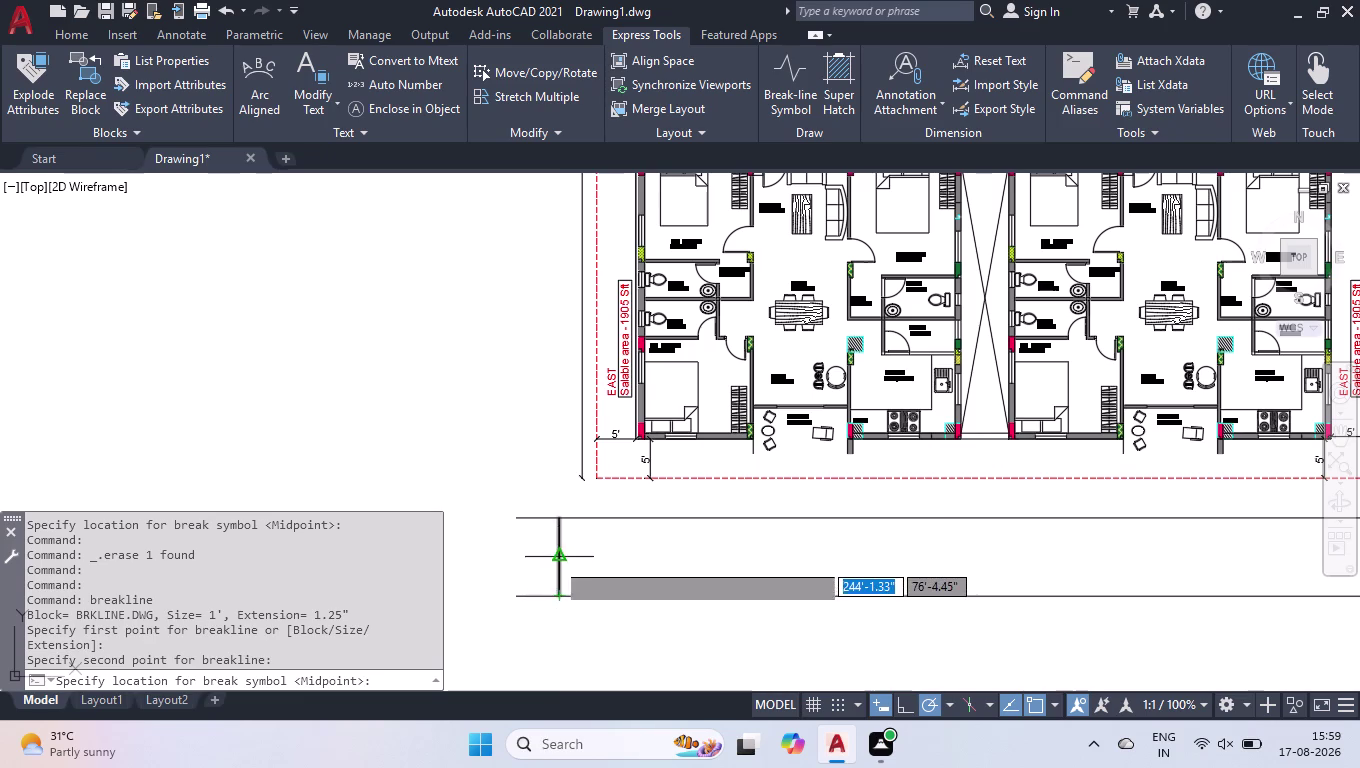
click(558, 557)
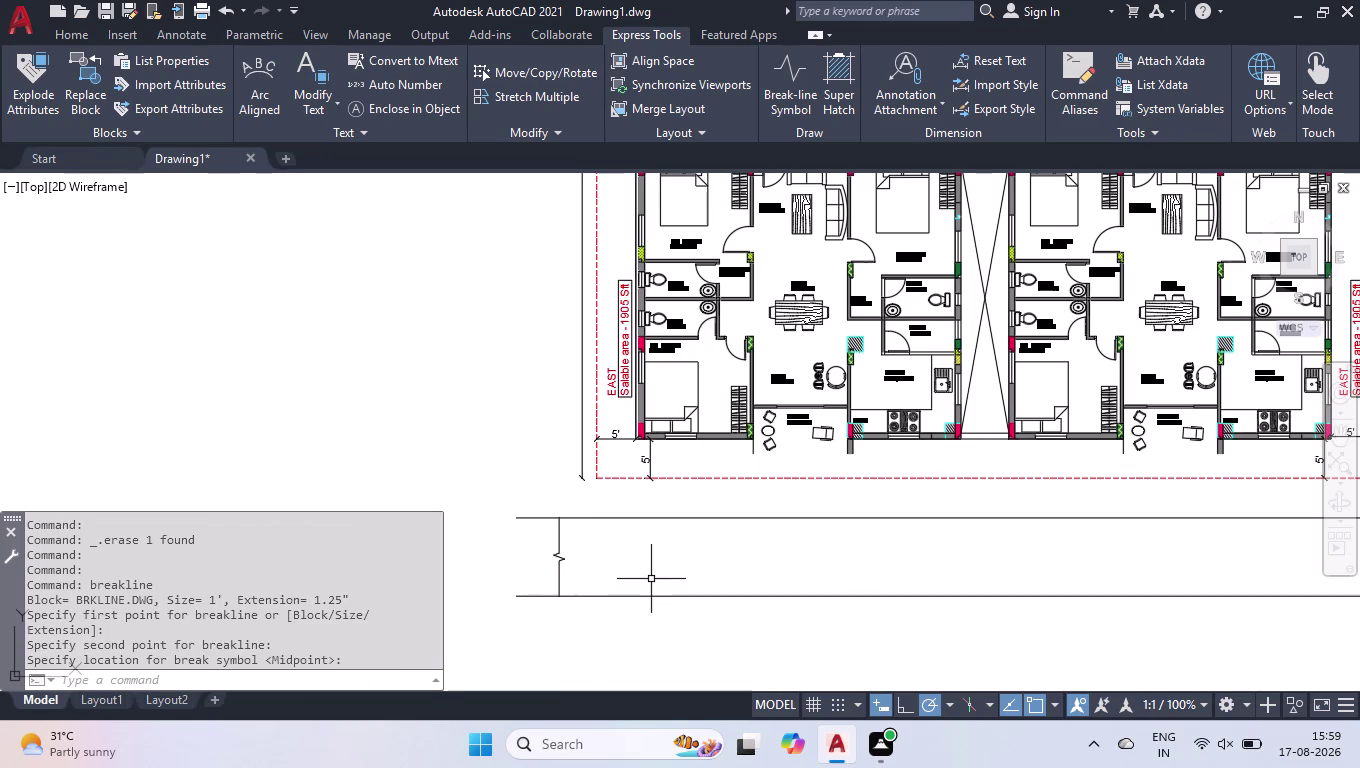
scroll(down, 3)
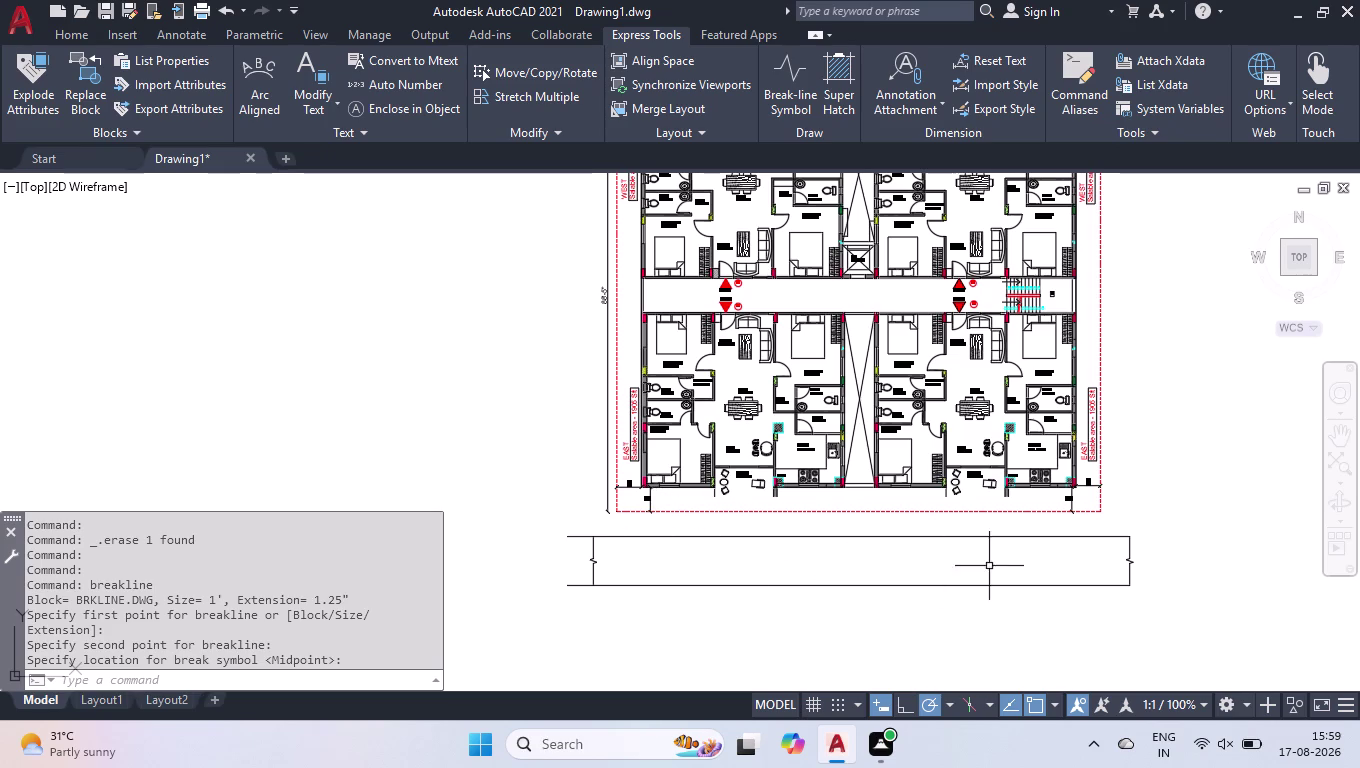
Zoom until the whole capped road strip beneath the floor plan is visible.
scroll(up, 3)
scroll(up, 3)
scroll(down, 3)
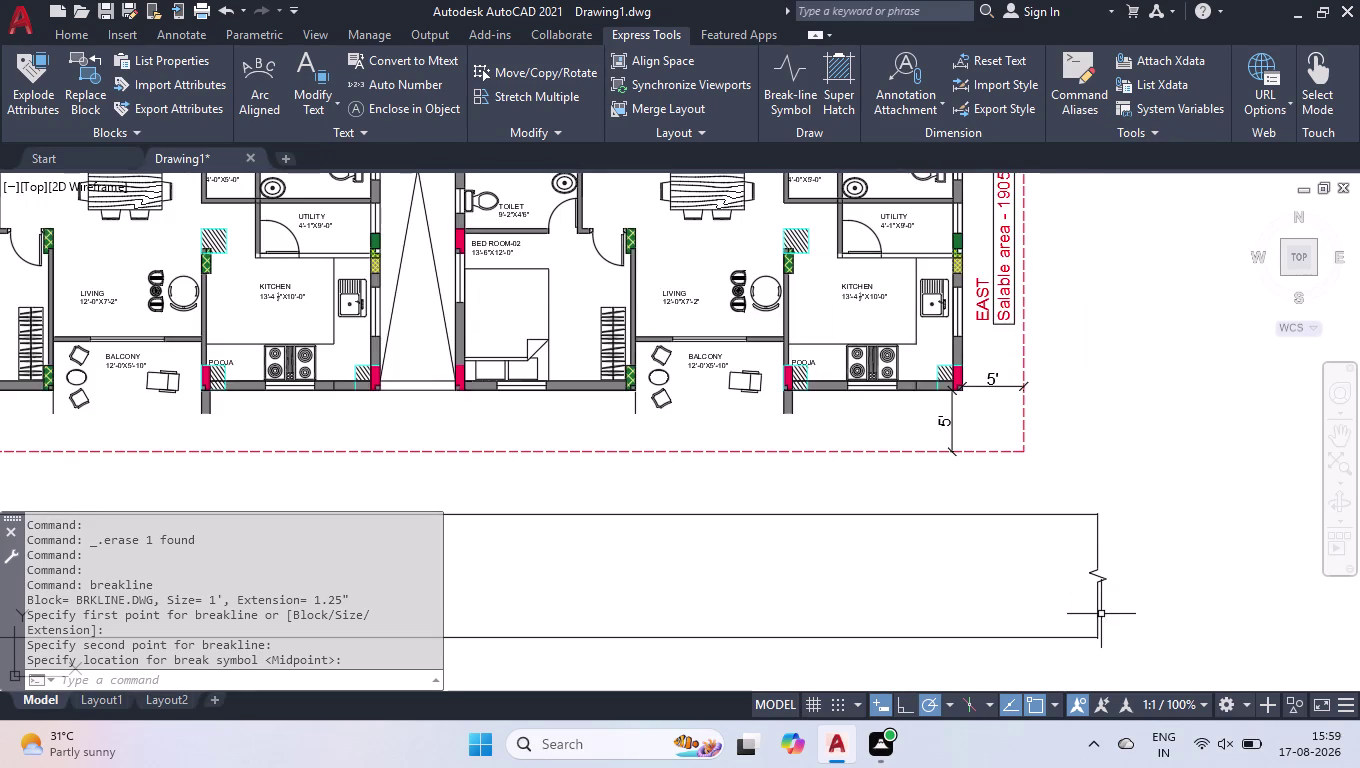
scroll(up, 3)
scroll(down, 3)
scroll(down, 3)
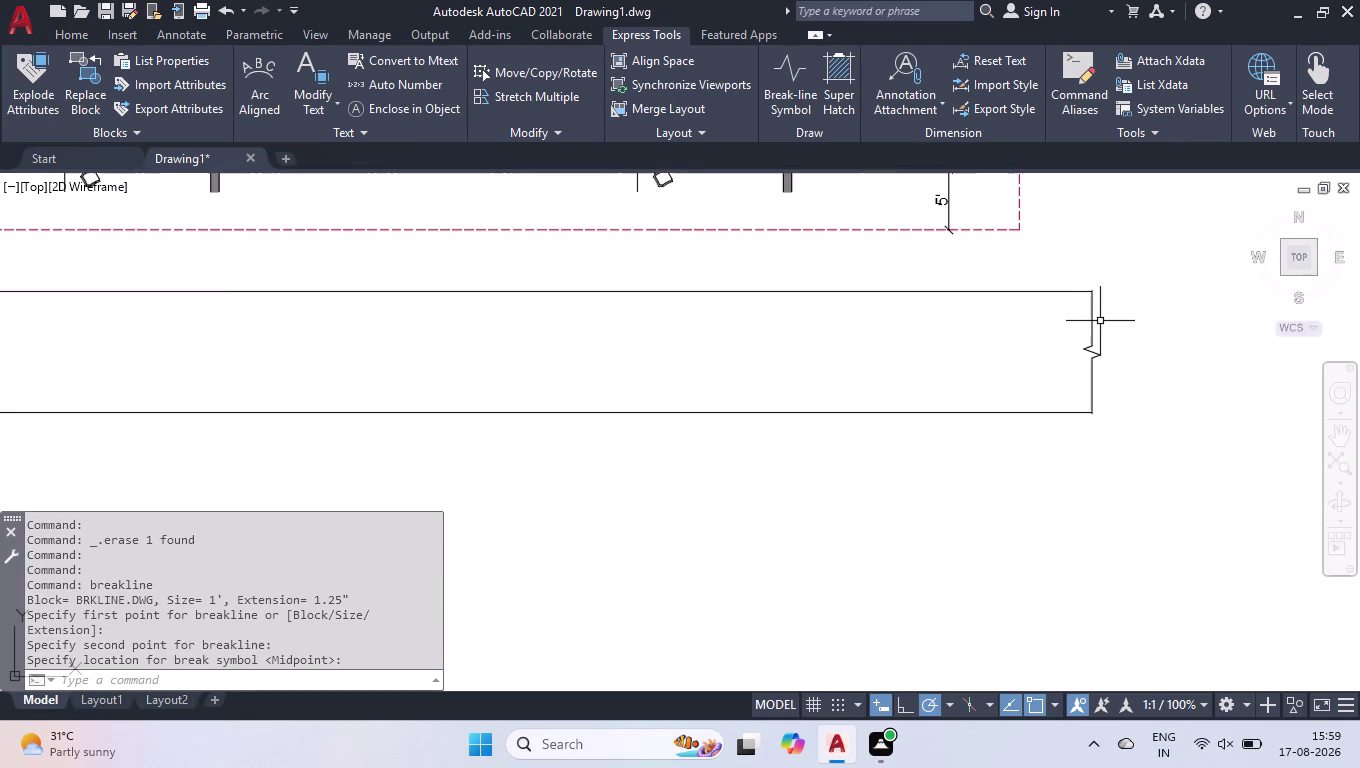
scroll(down, 3)
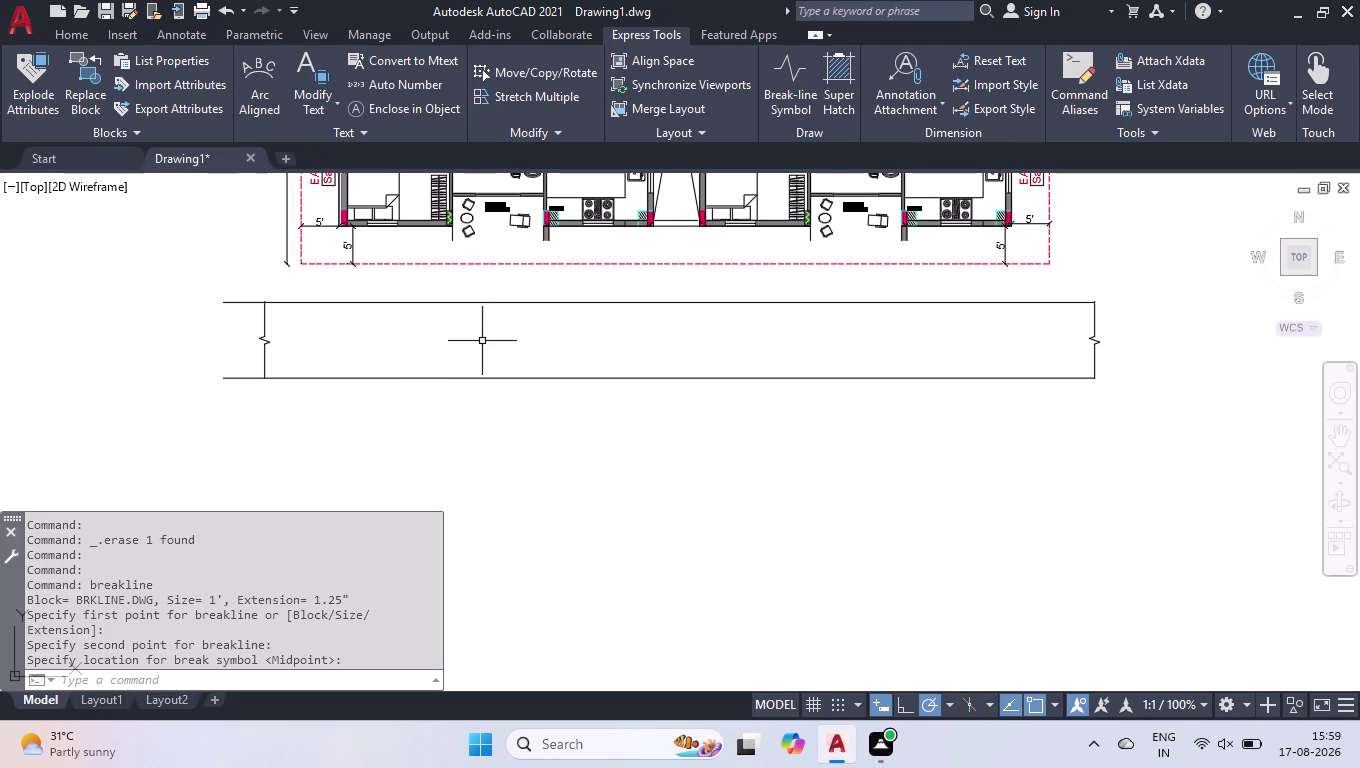
scroll(down, 3)
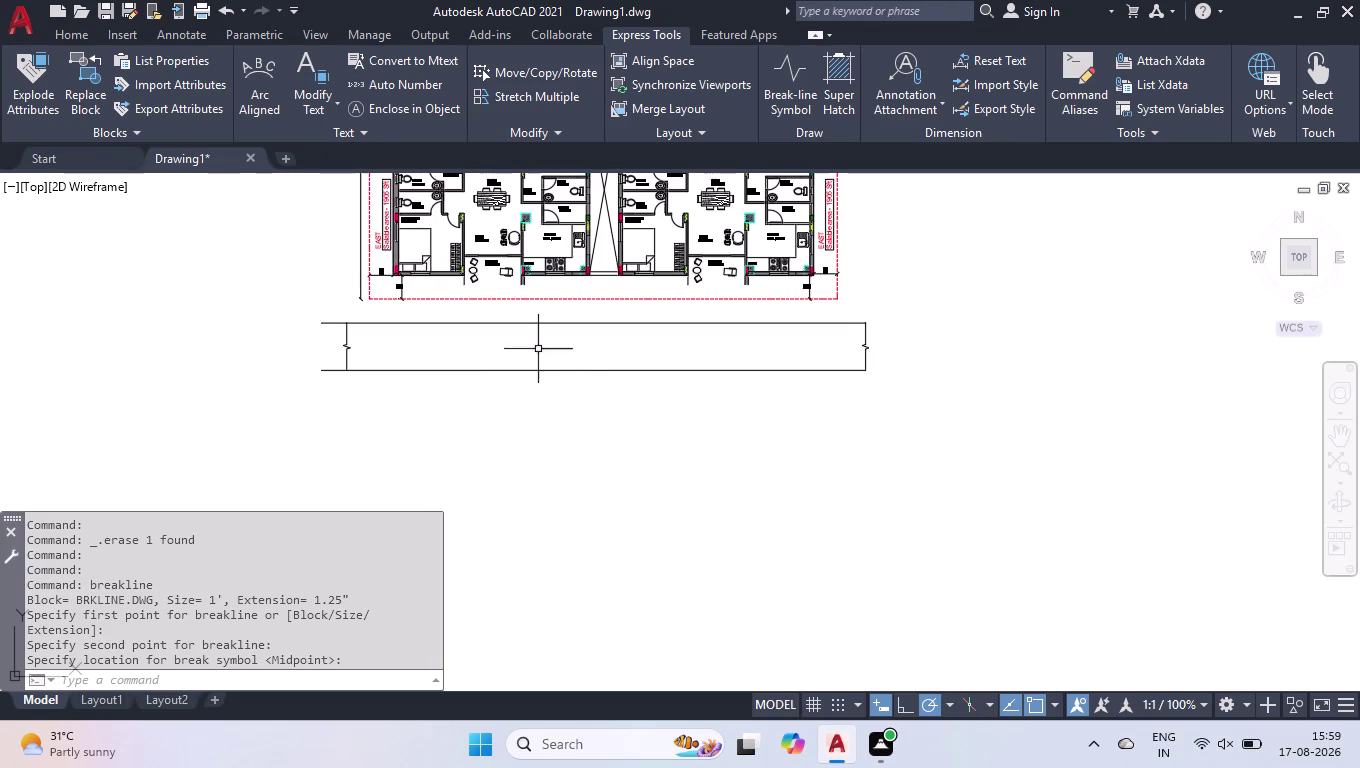
scroll(up, 3)
click(63, 26)
Place multiline text '40 FEET WEST FACE ROAD' in a box inside the road strip.
click(63, 33)
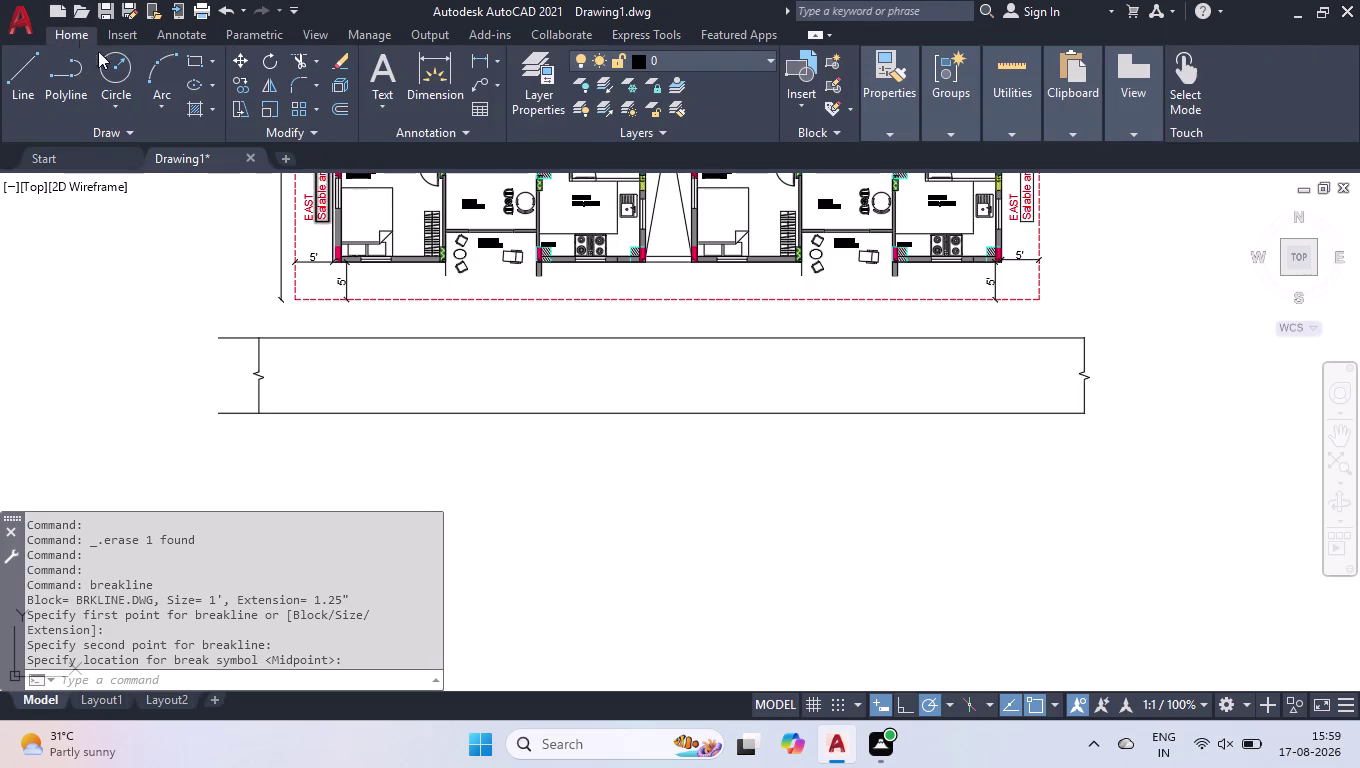
click(369, 66)
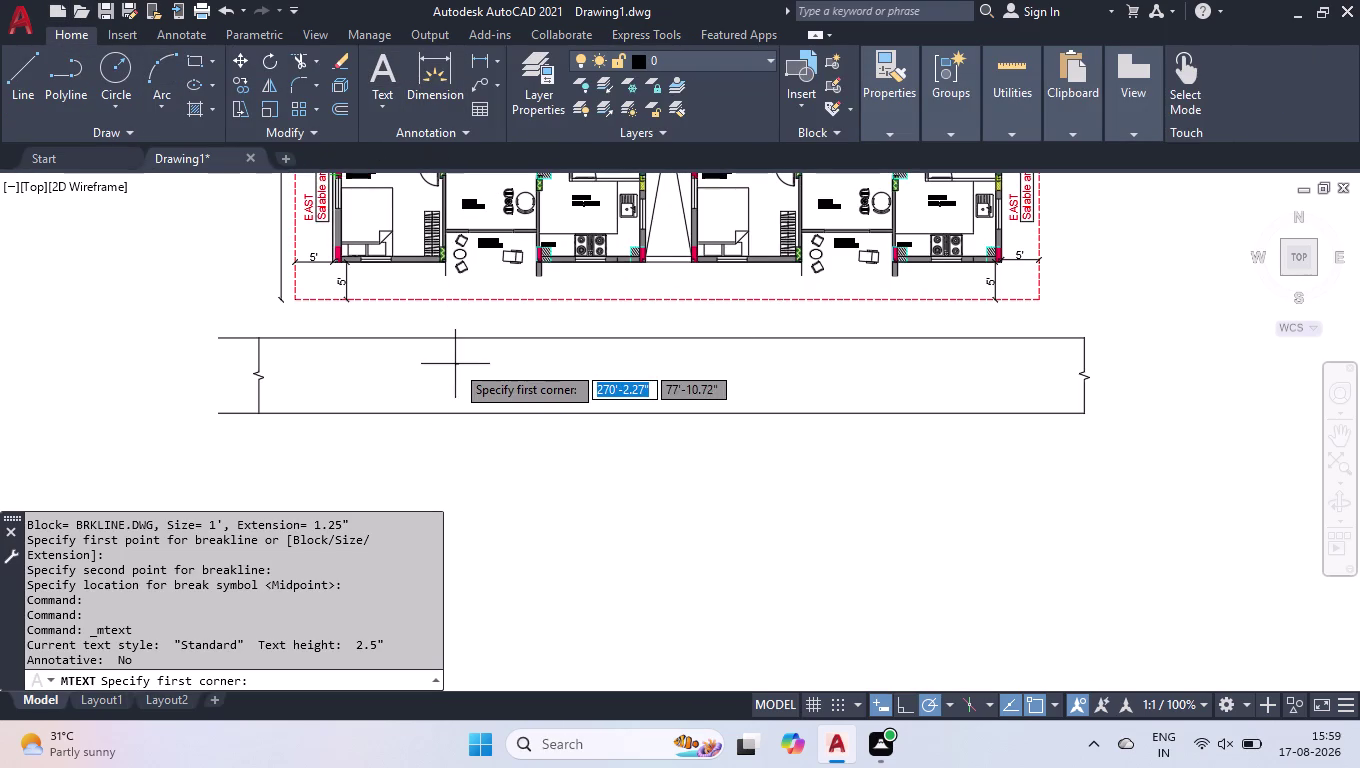
click(455, 369)
click(822, 402)
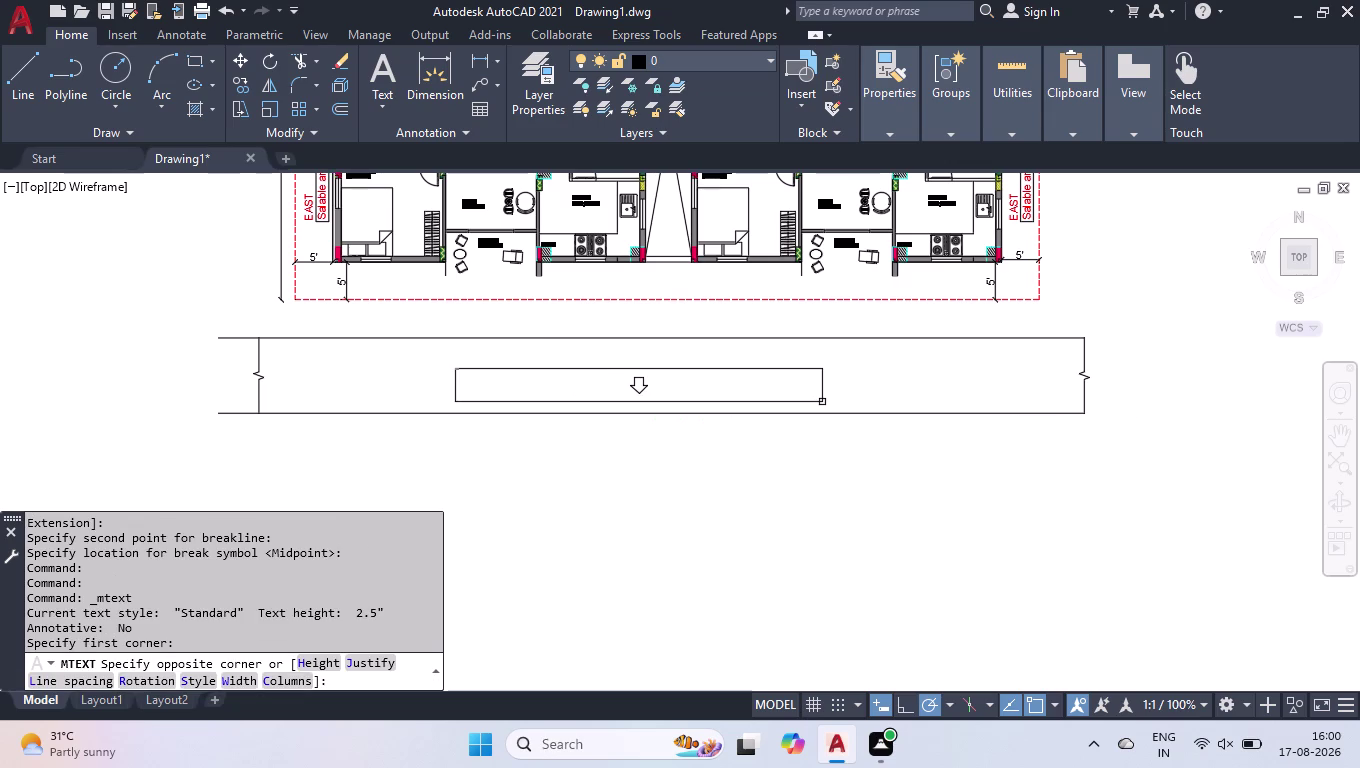
text(40)
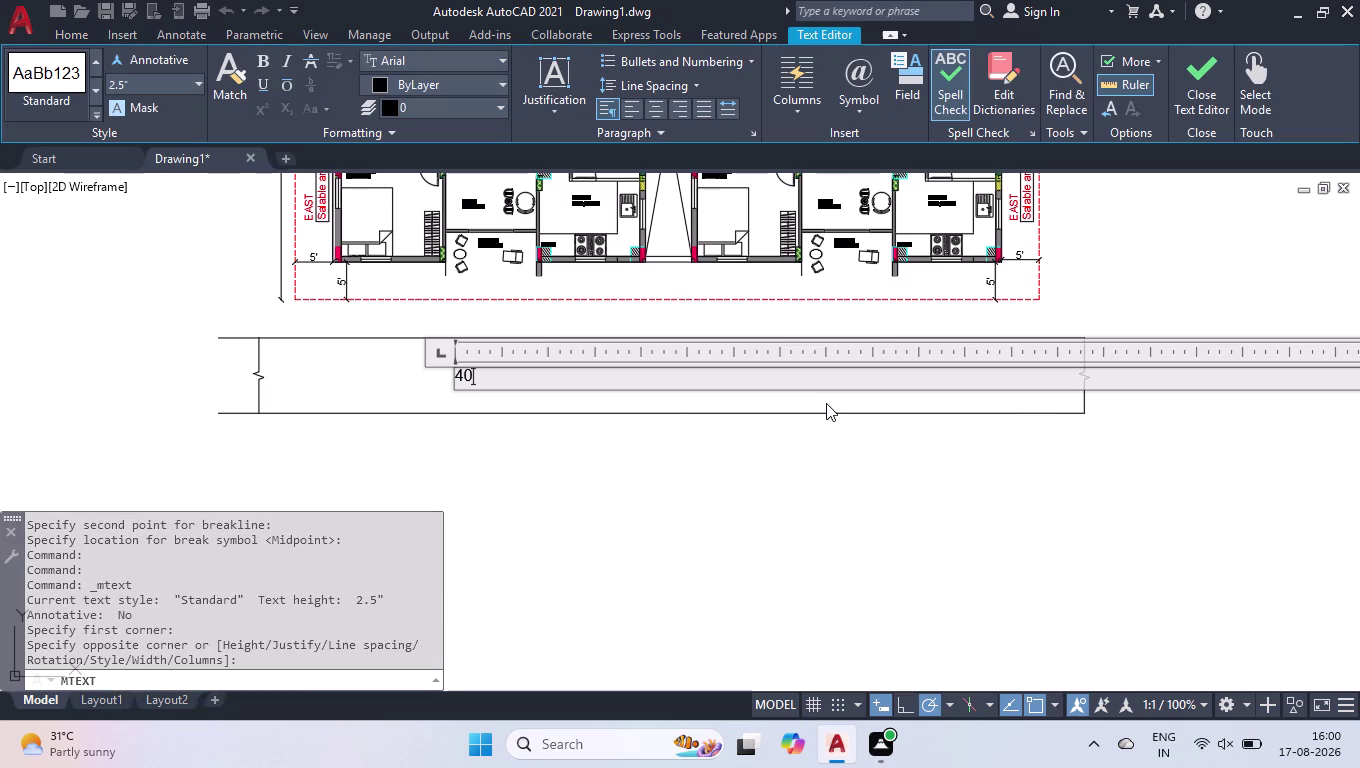
key(space)
text(FE)
text(ET)
key(space)
text(W)
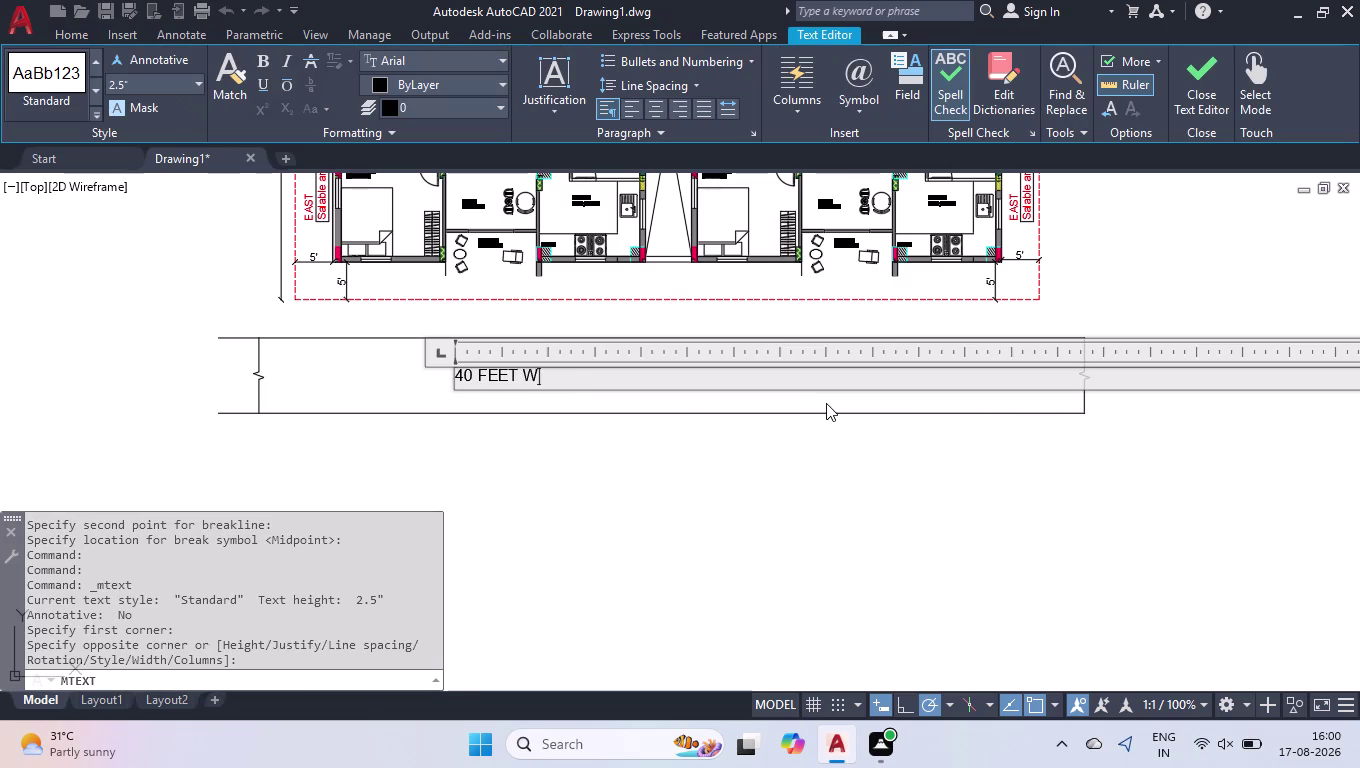
text(EST FAC)
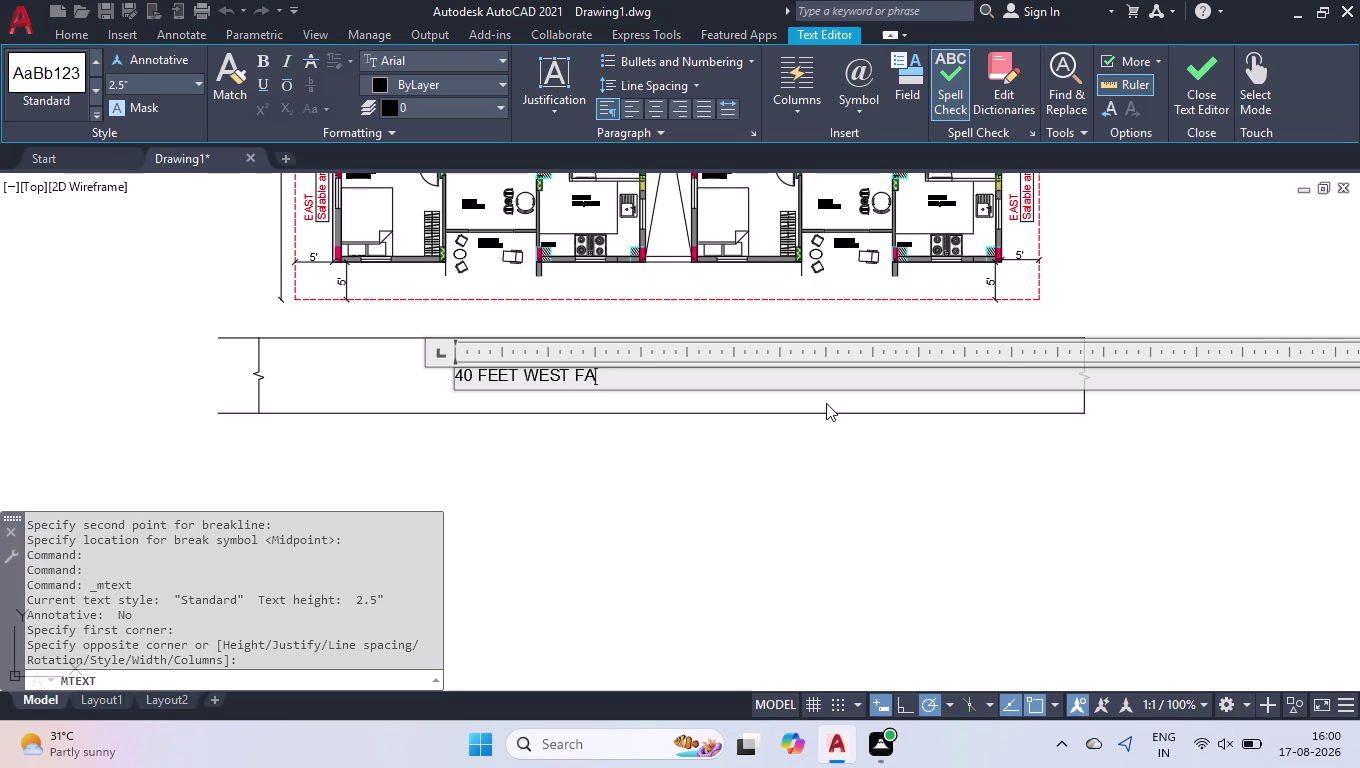
text(E RO)
text(AD)
click(786, 521)
click(464, 374)
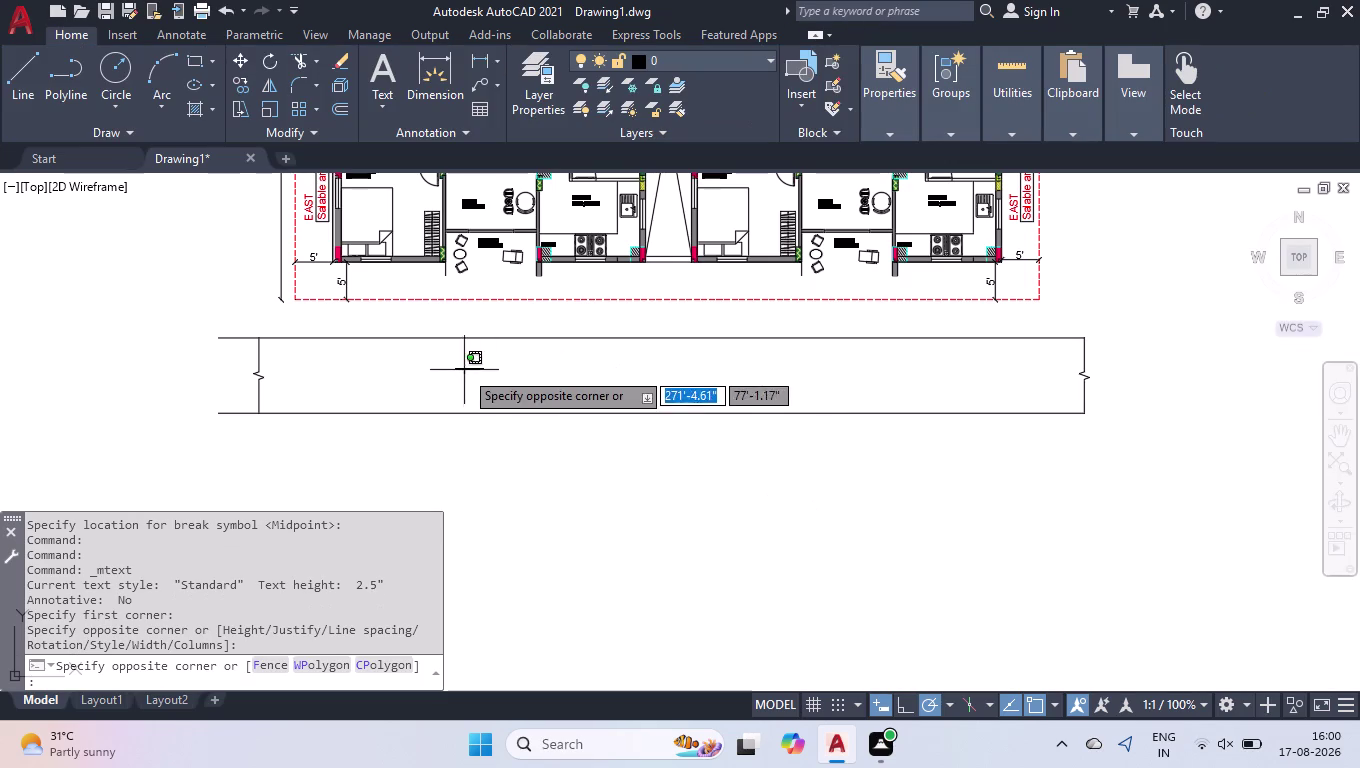
click(435, 351)
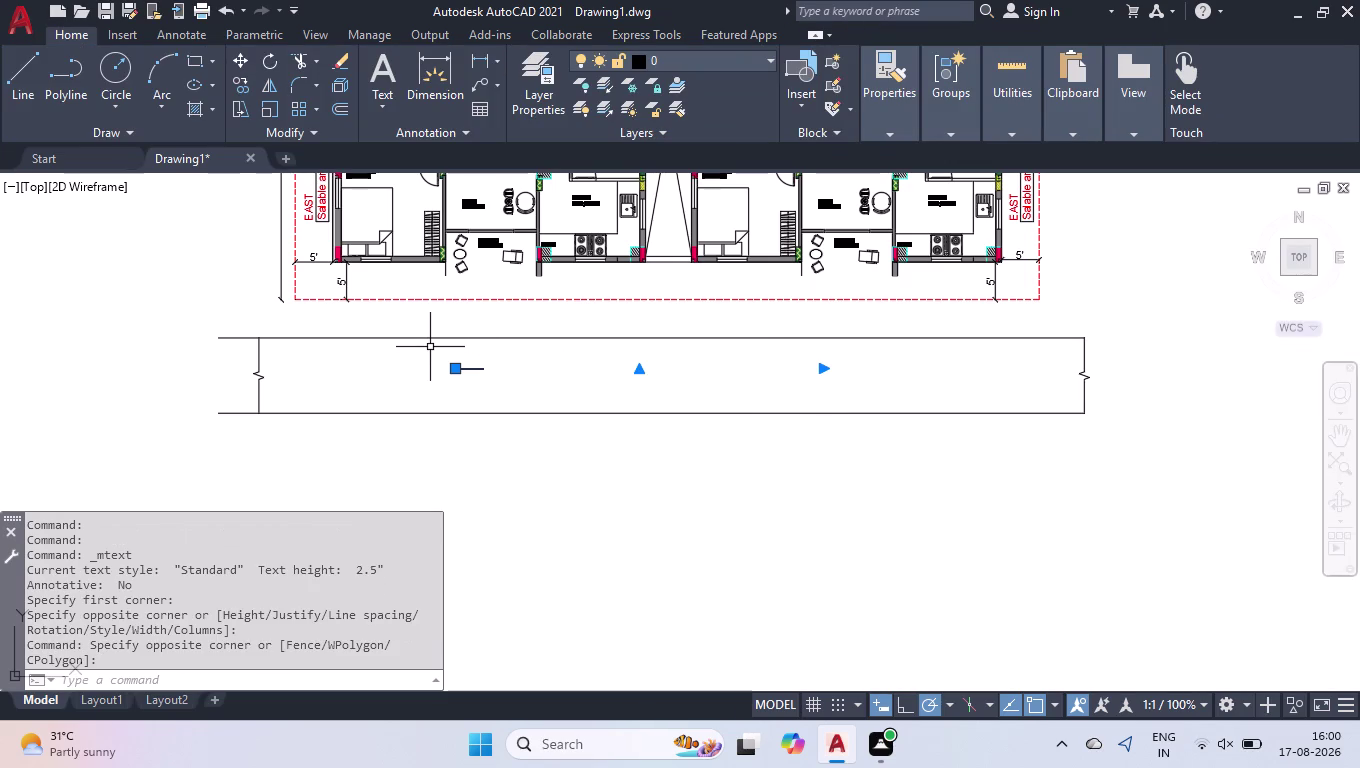
Set the road label's text height to 1.6' in Properties.
key(ctrl+1)
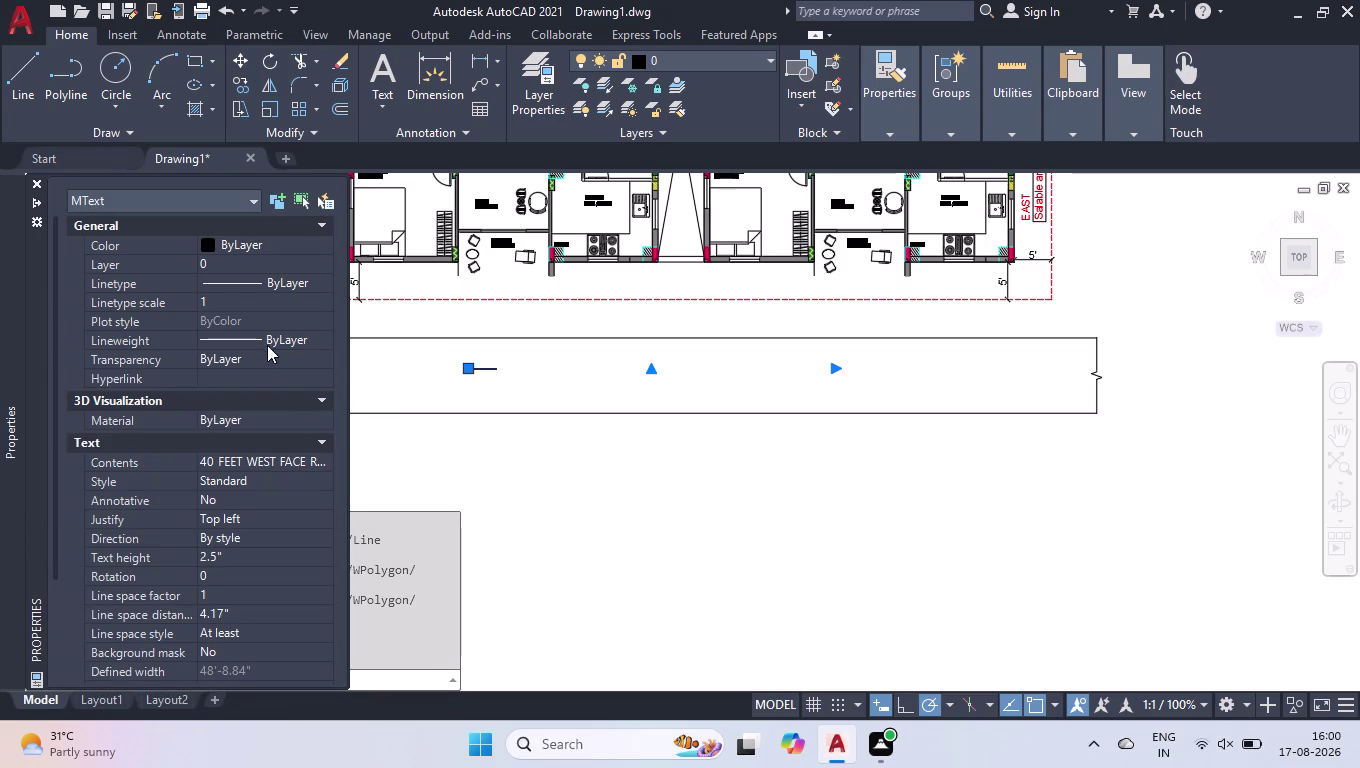
click(225, 563)
text(1)
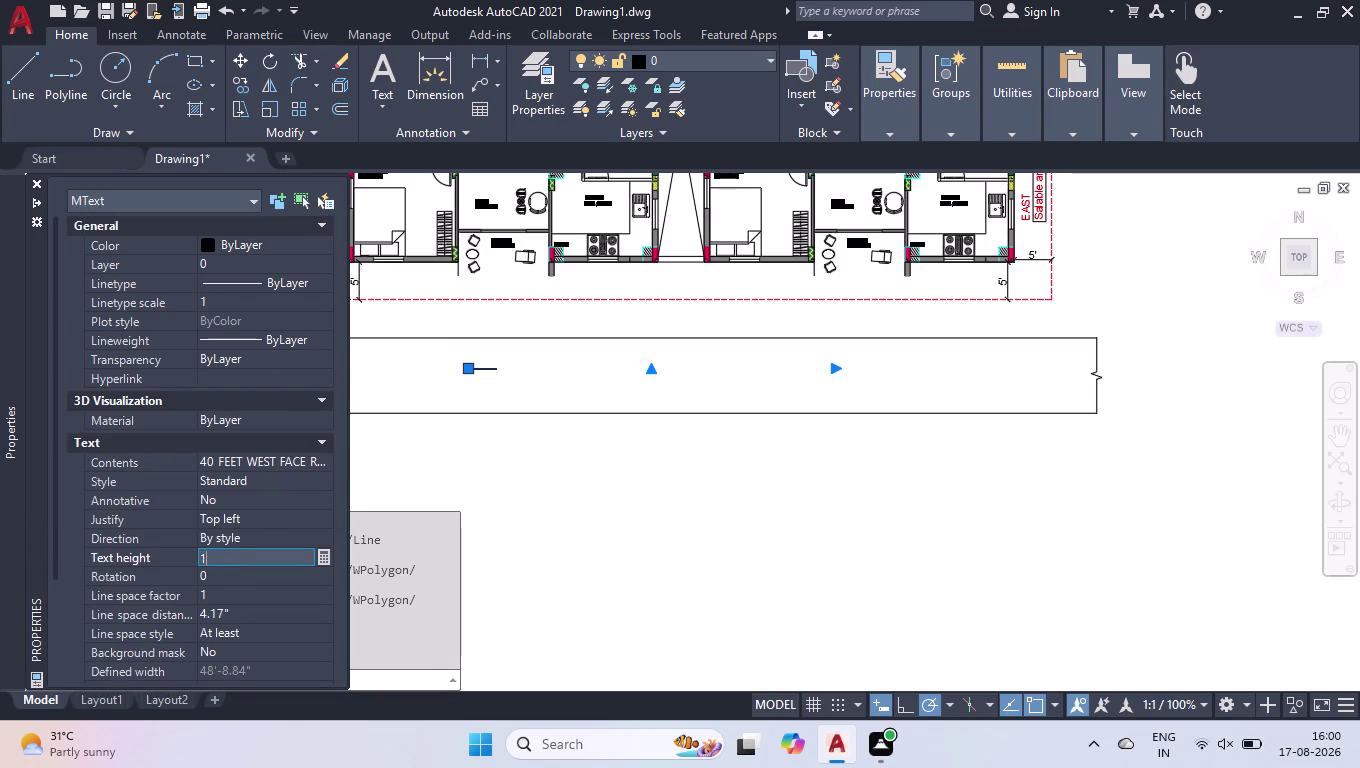
text(')
key(Return)
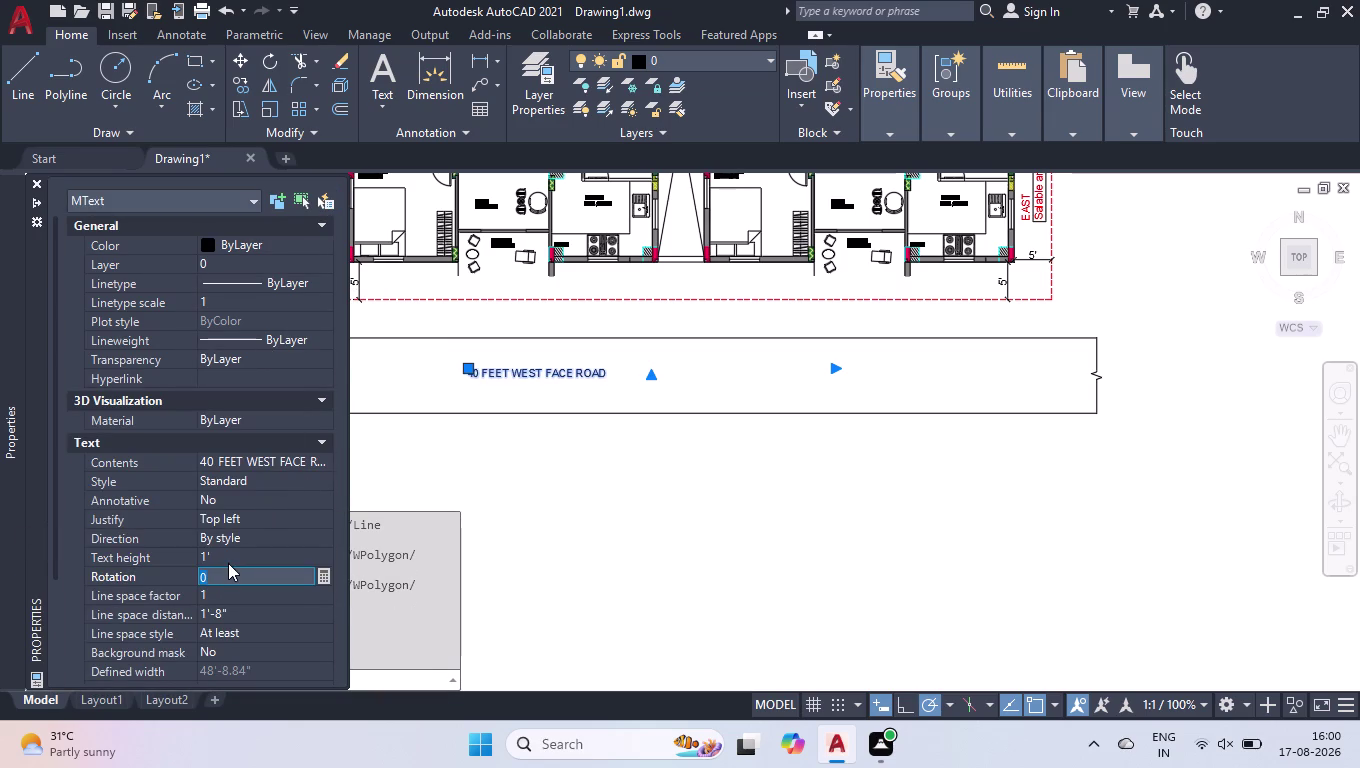
click(228, 563)
text(1.)
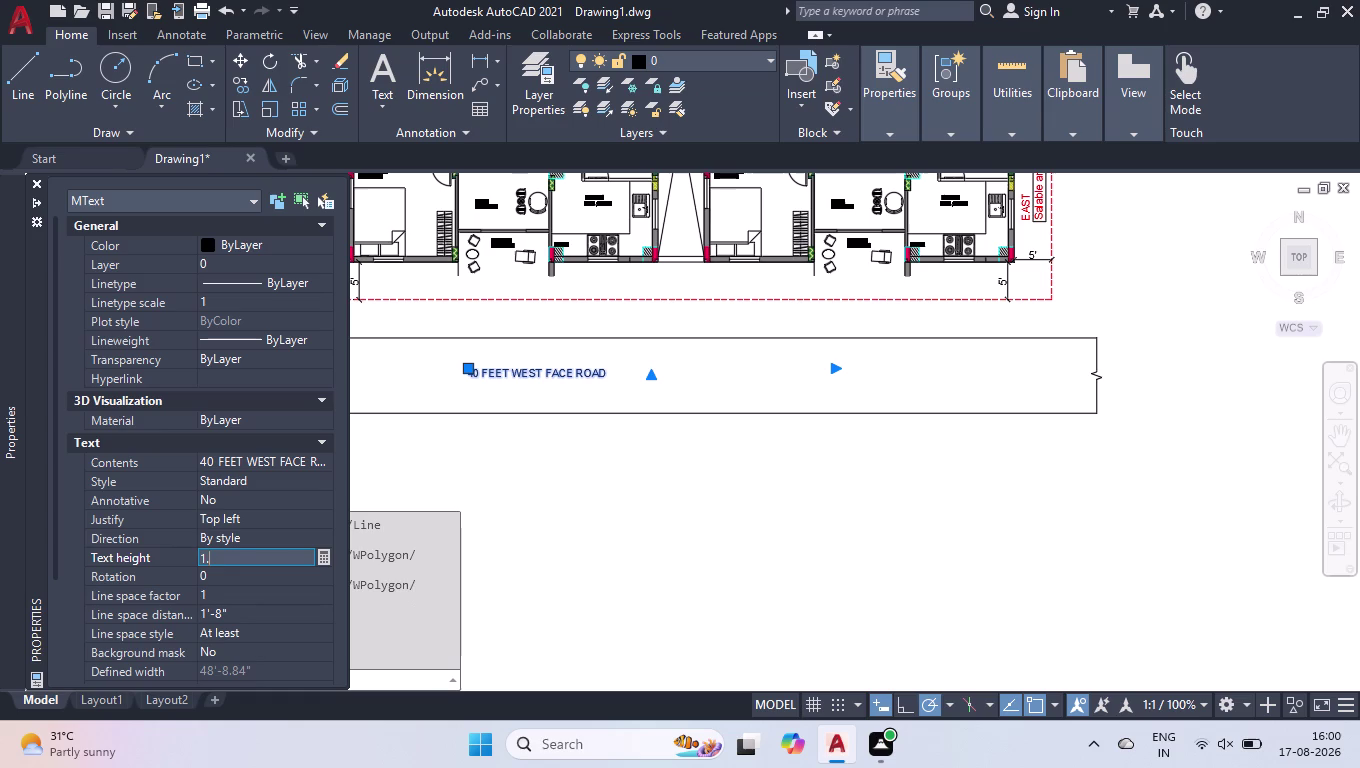
text(6')
key(Return)
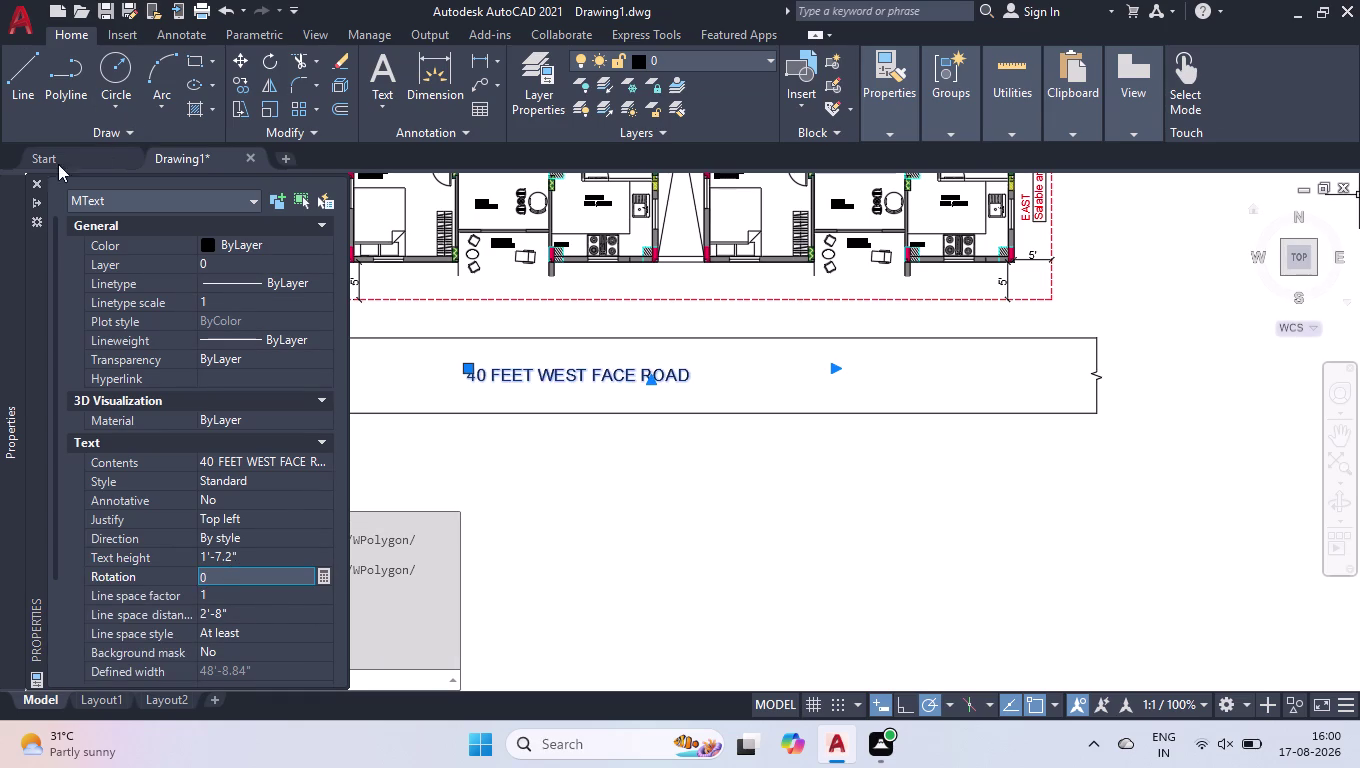
Close Properties and hide the command line window.
click(41, 187)
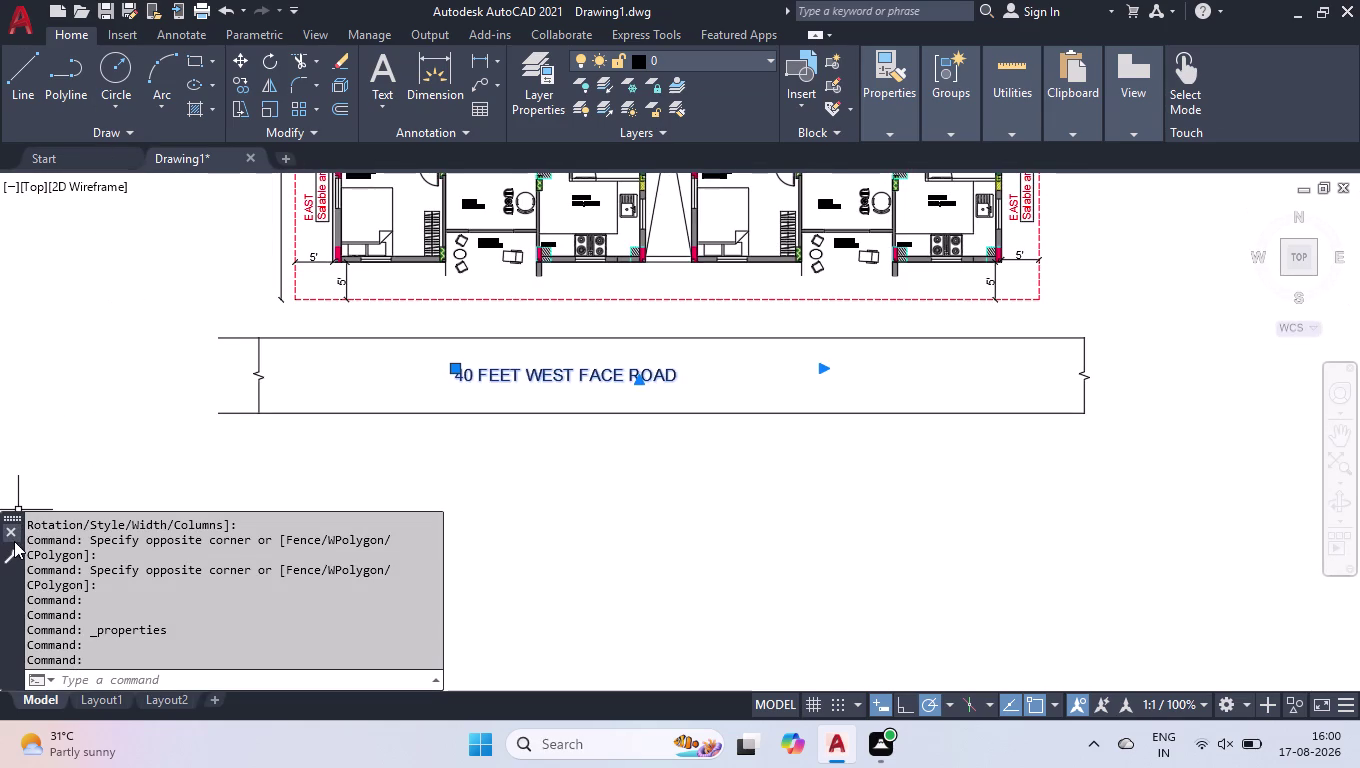
click(14, 535)
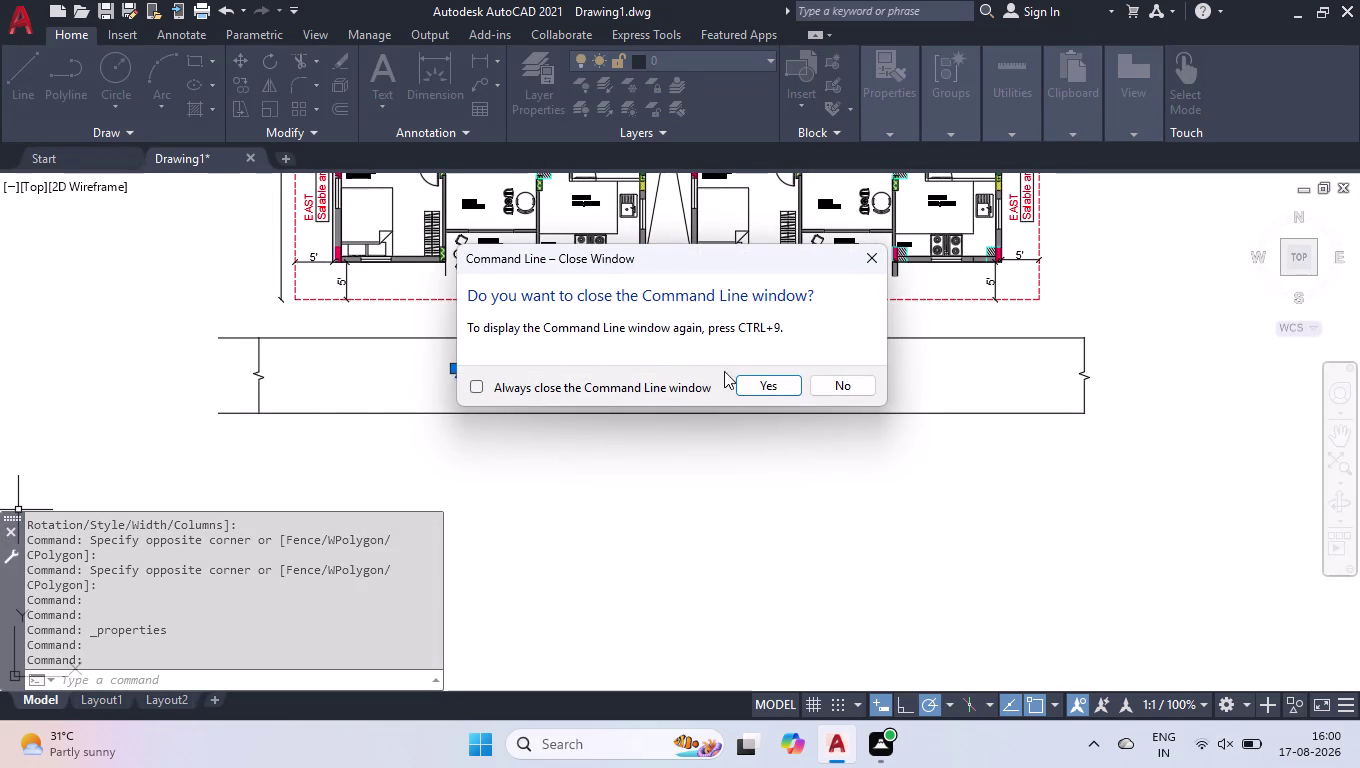
click(781, 383)
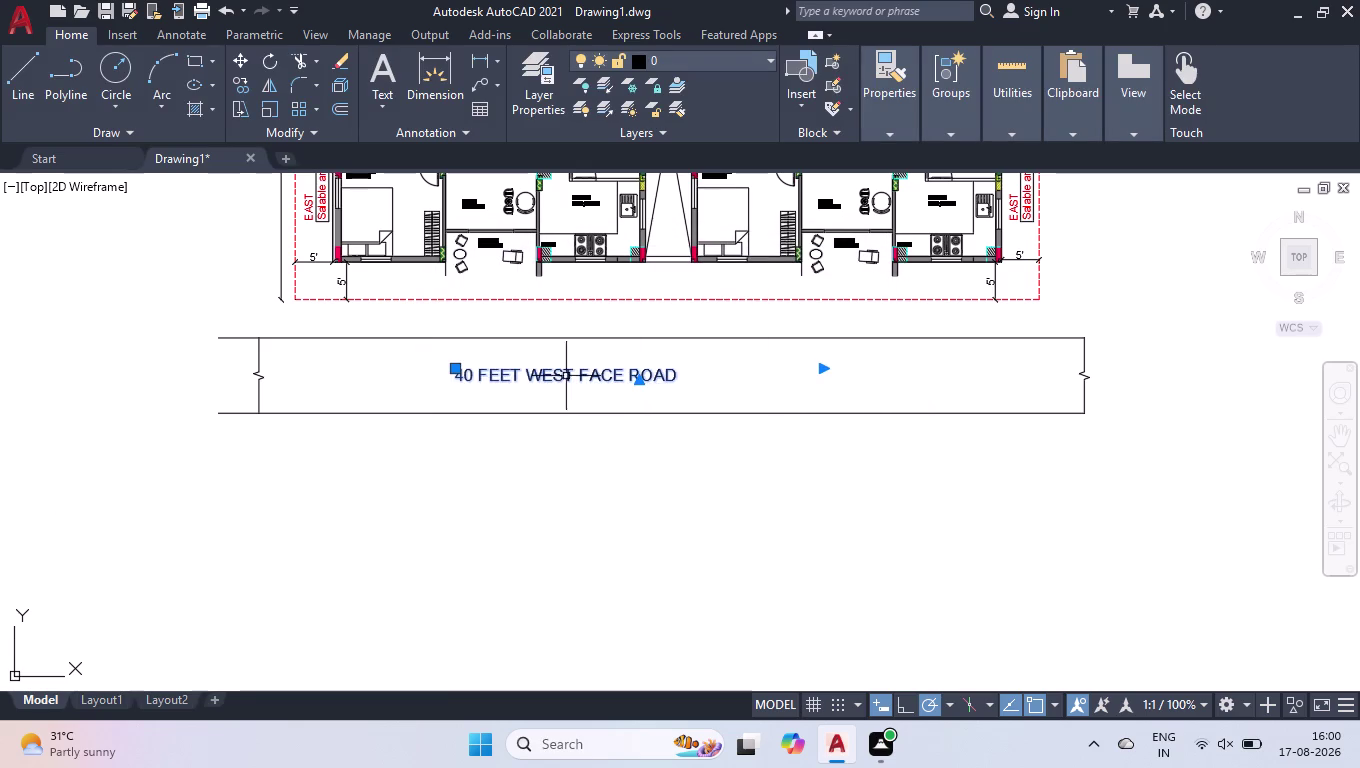
Copy the road label to a spot below the road strip with CO.
text(CO)
key(Return)
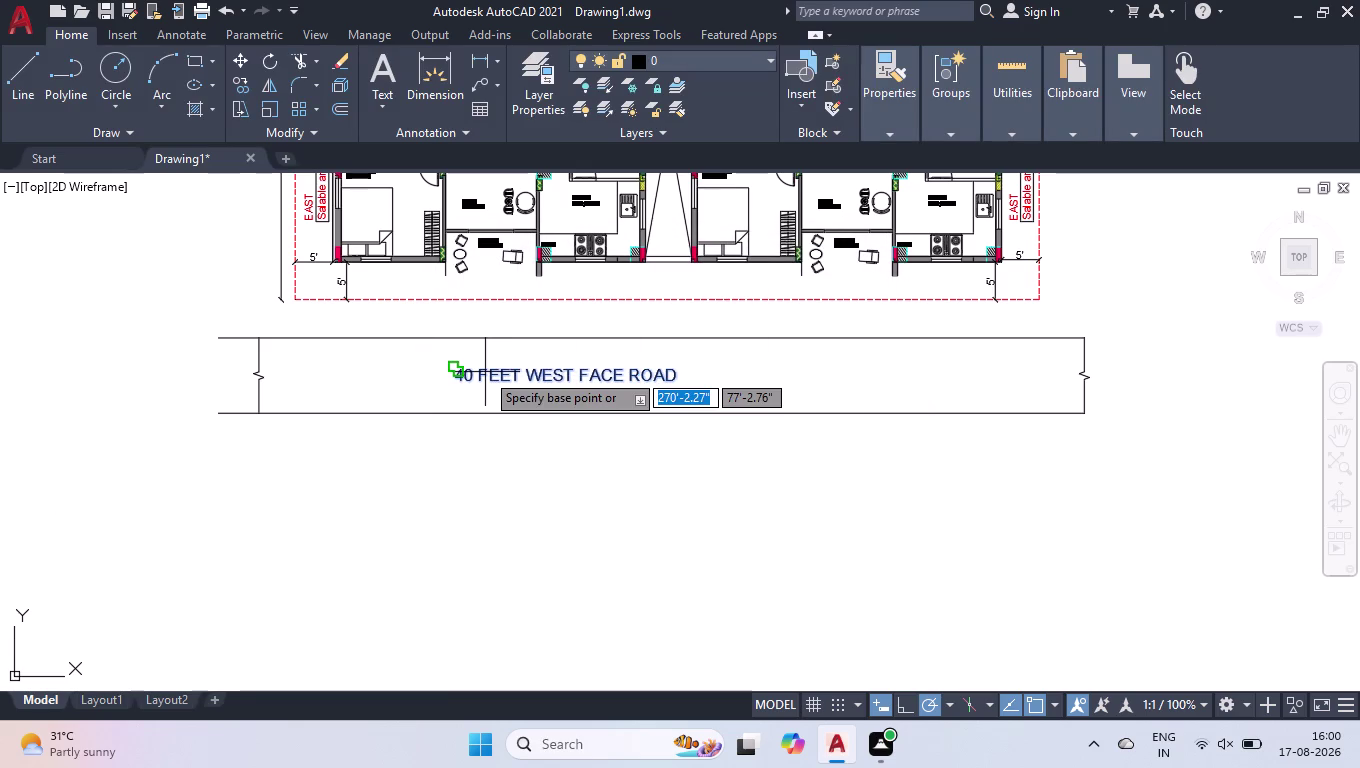
click(480, 372)
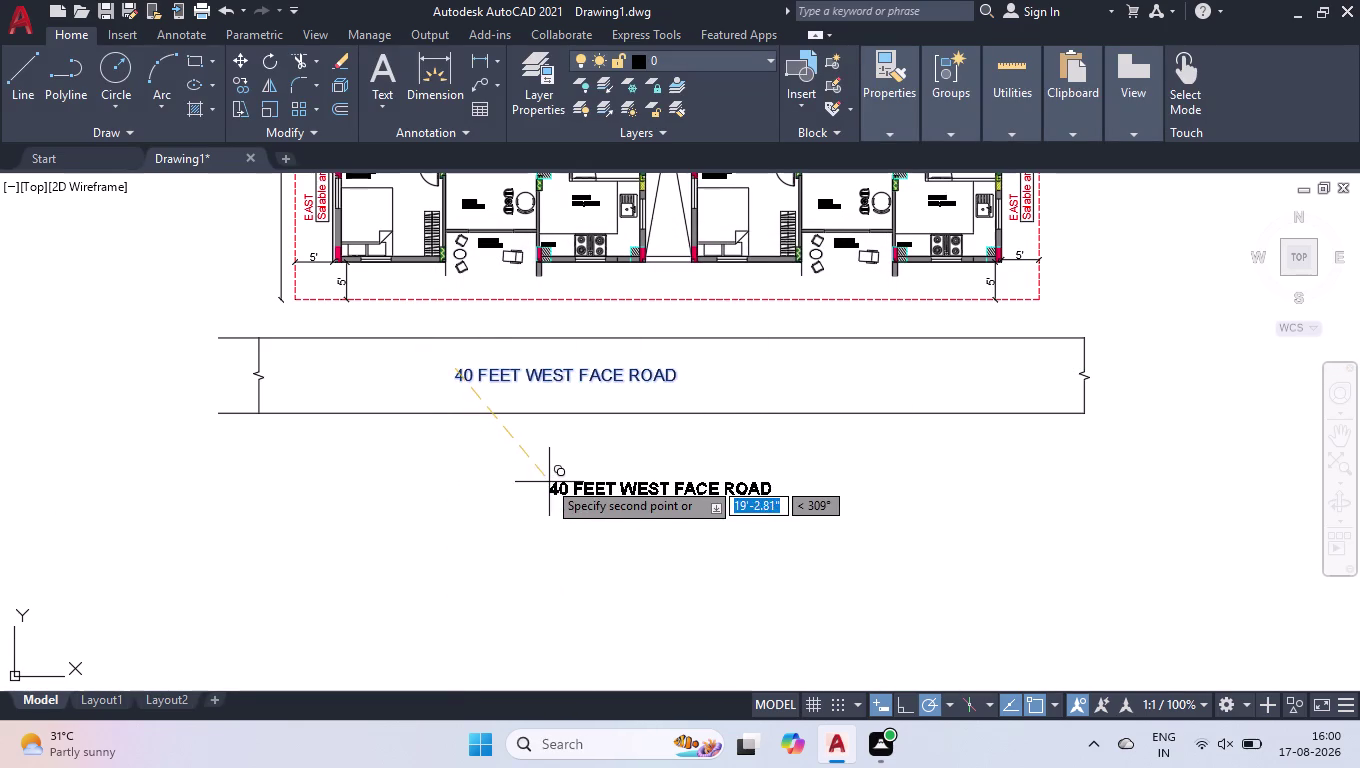
click(544, 478)
key(Return)
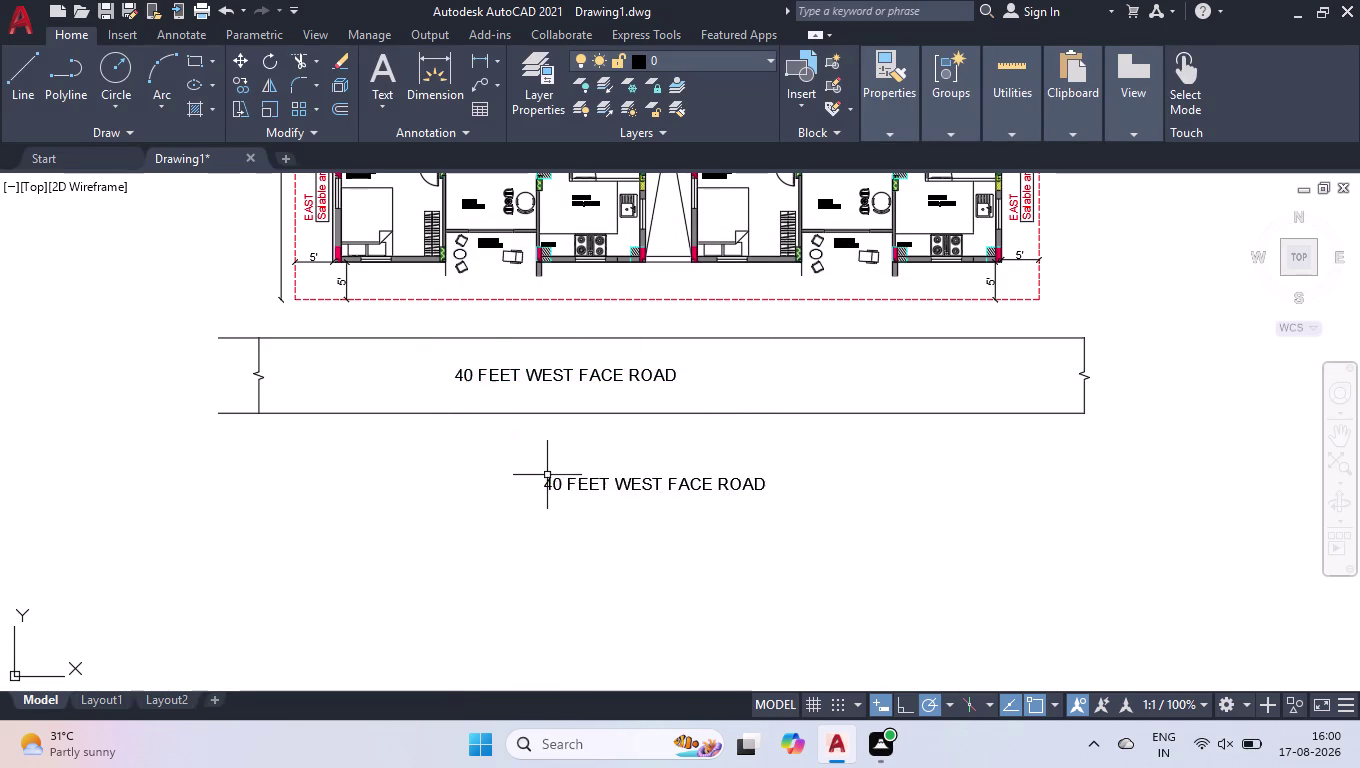
Replace the copied label's wording with 'TYPICAL FLOOR'.
double_click(569, 487)
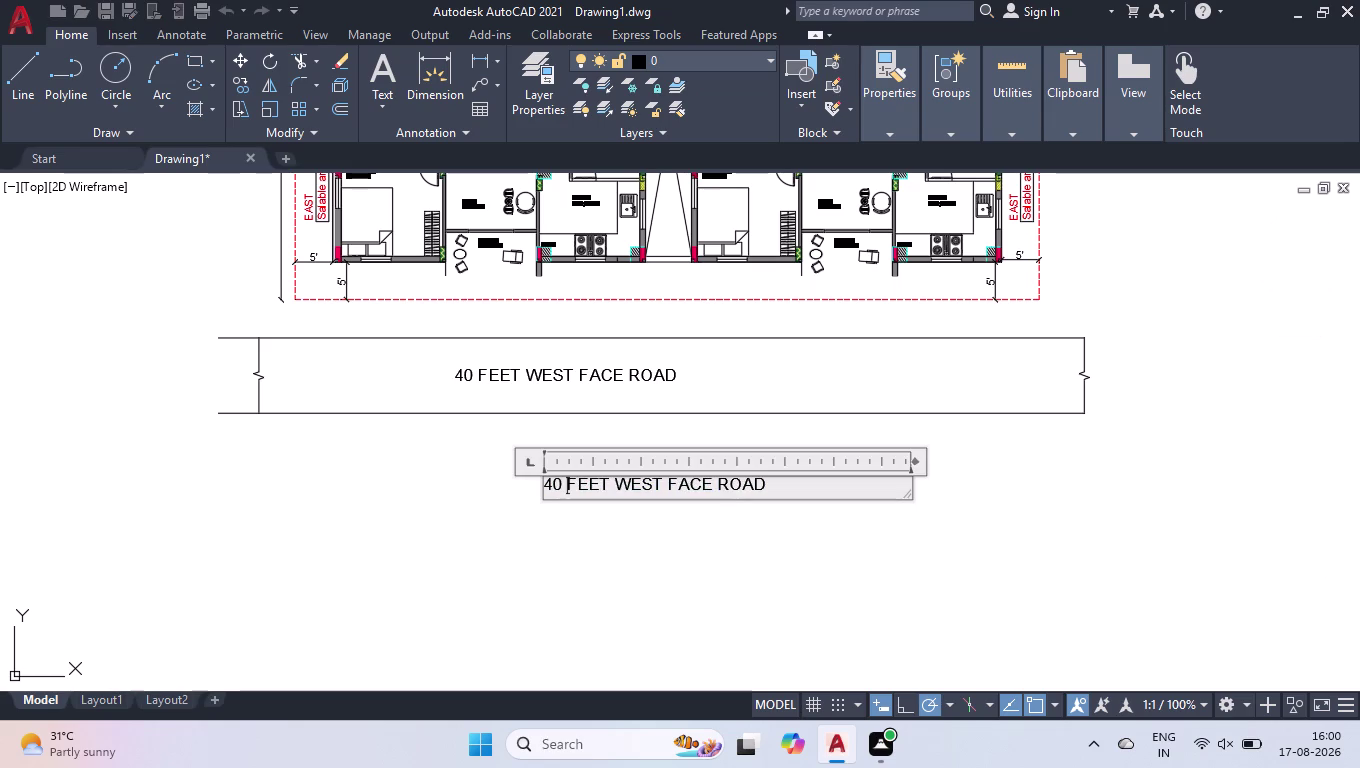
key(ctrl+a)
key(t)
key(y)
text(P)
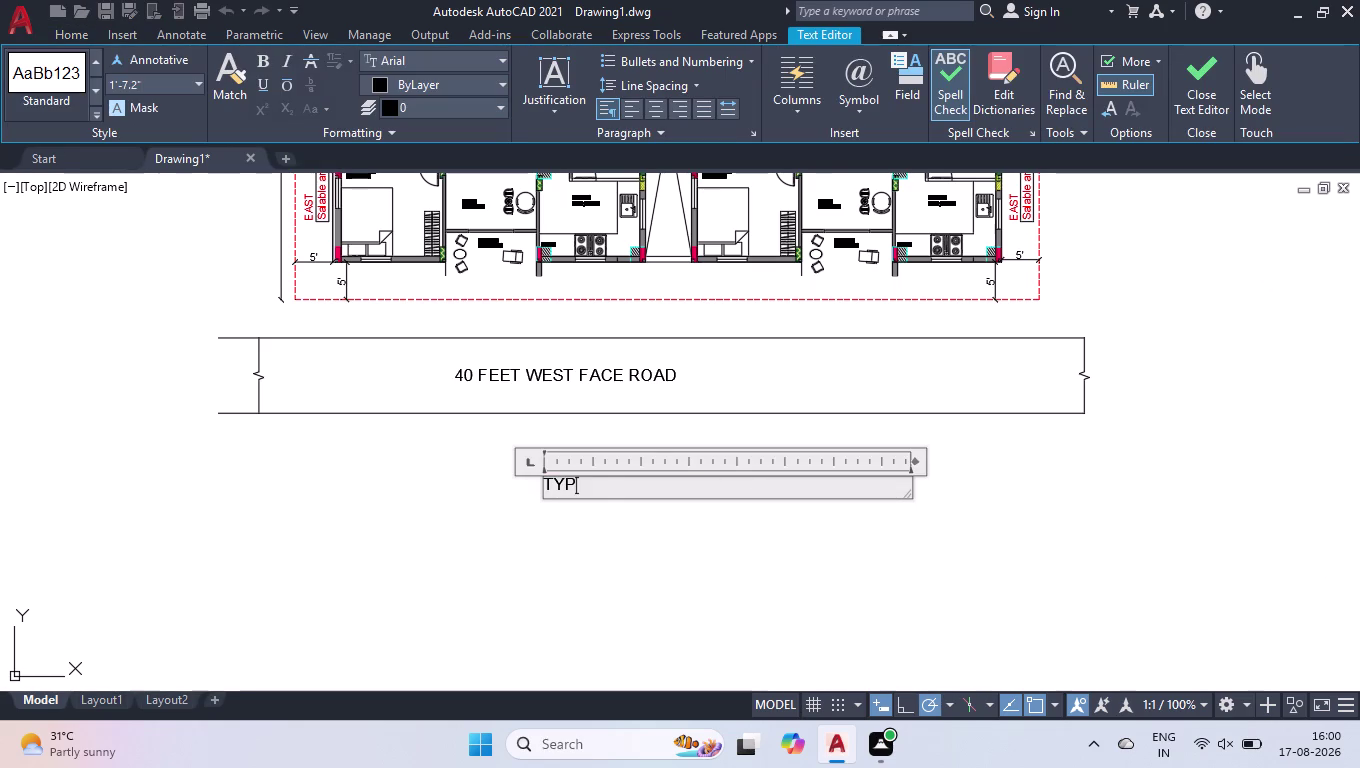
text(ICAL)
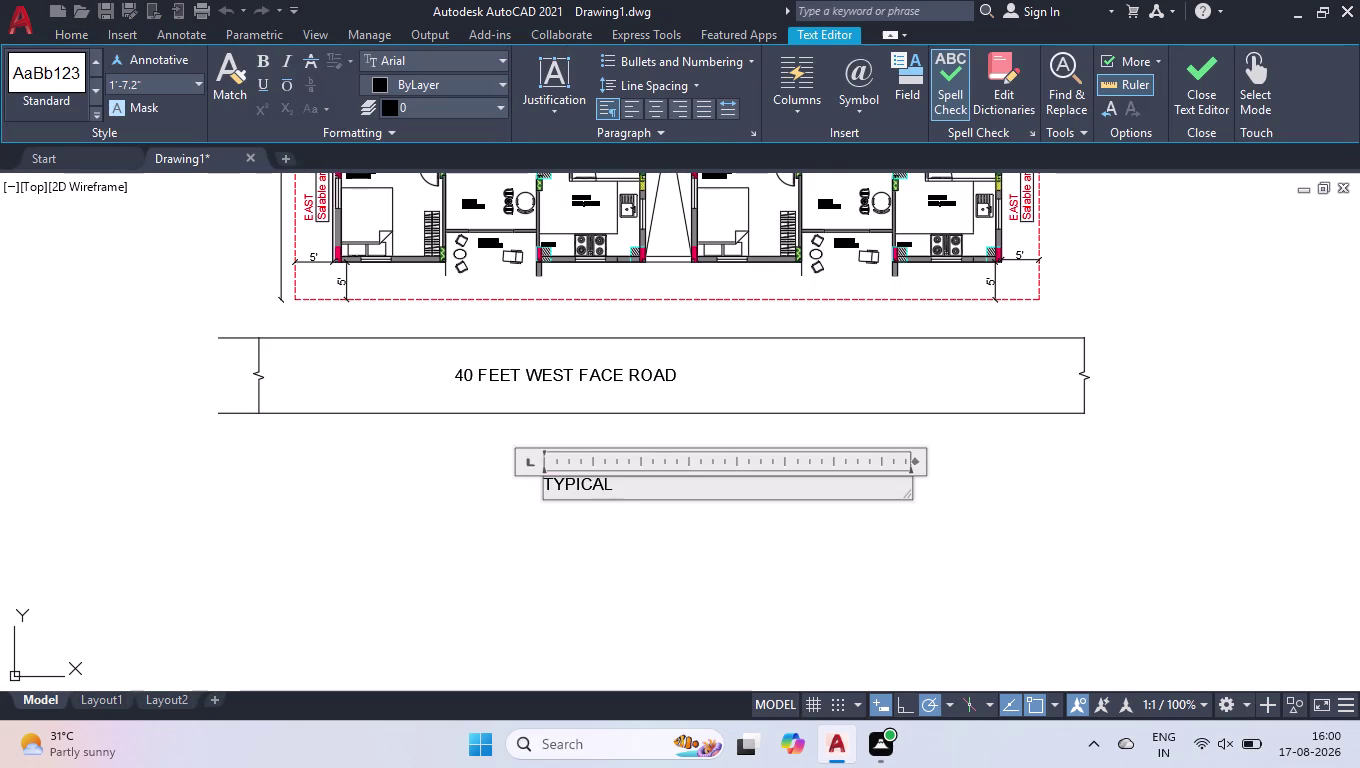
key(space)
text(FLOO)
text(R)
click(421, 530)
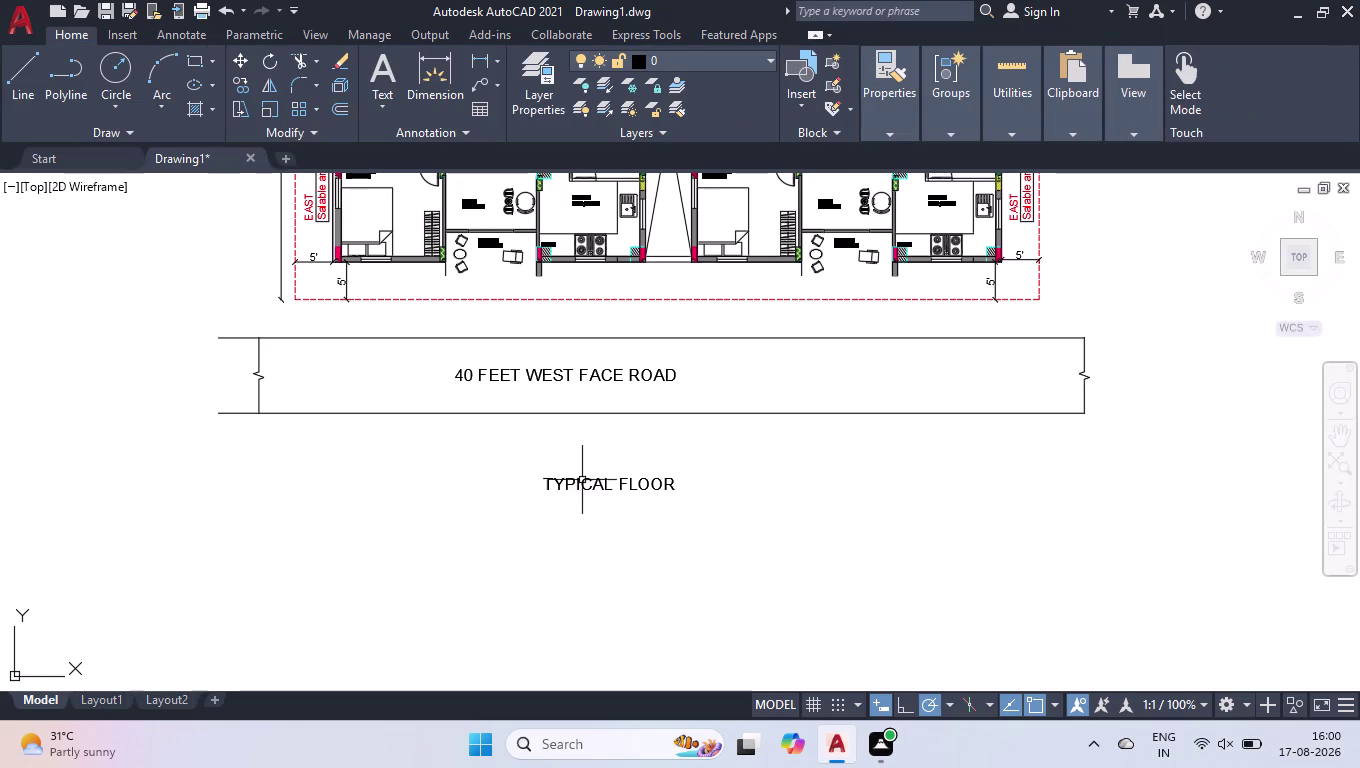
double_click(583, 481)
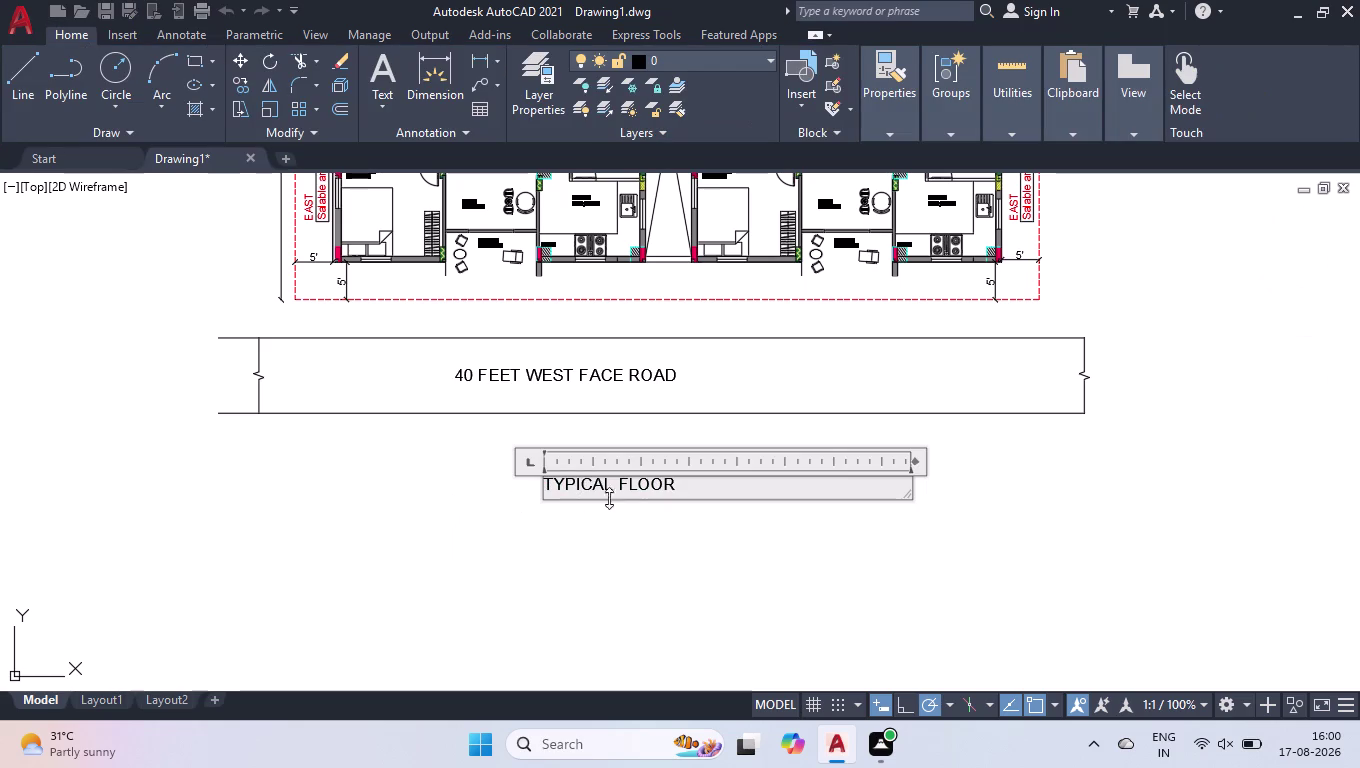
Select the title text and set its height to 2.6'.
drag(709, 486, 693, 487)
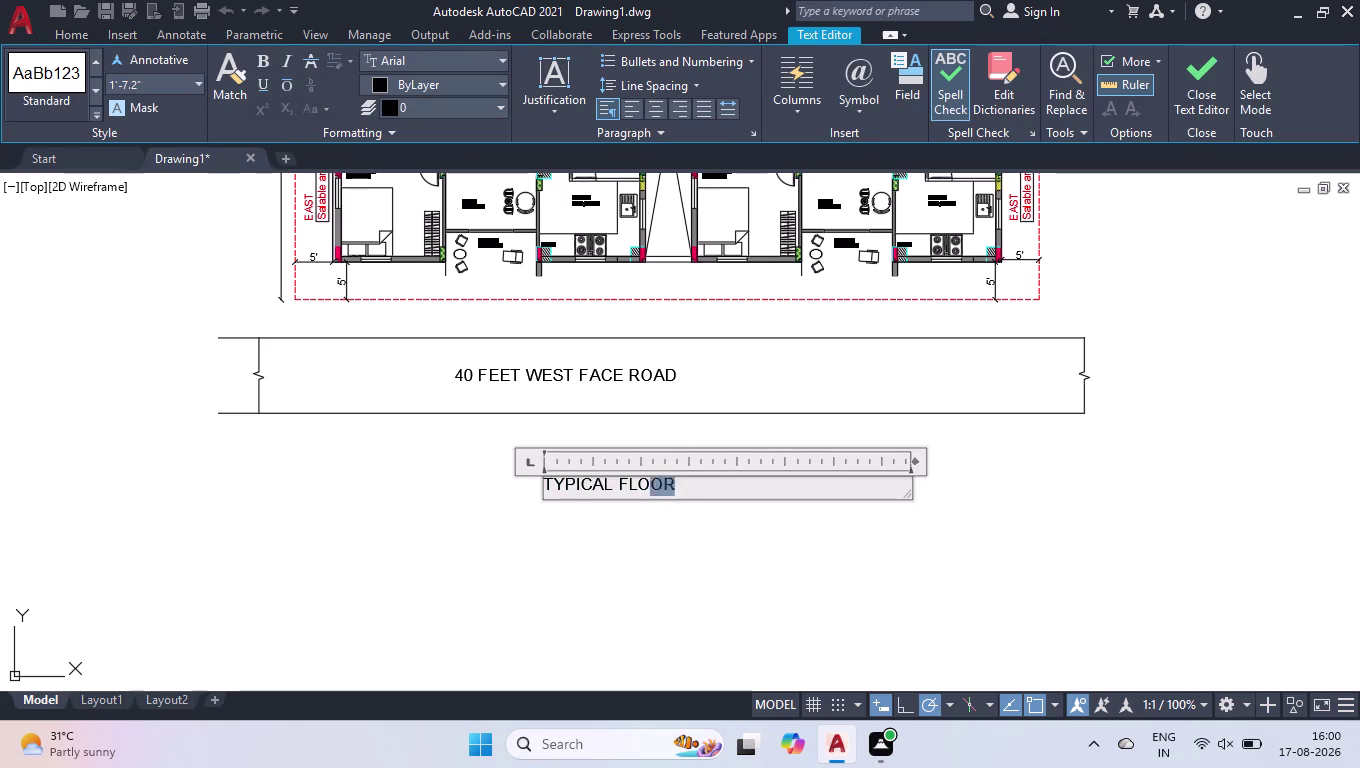
drag(693, 487, 450, 487)
drag(143, 85, 83, 89)
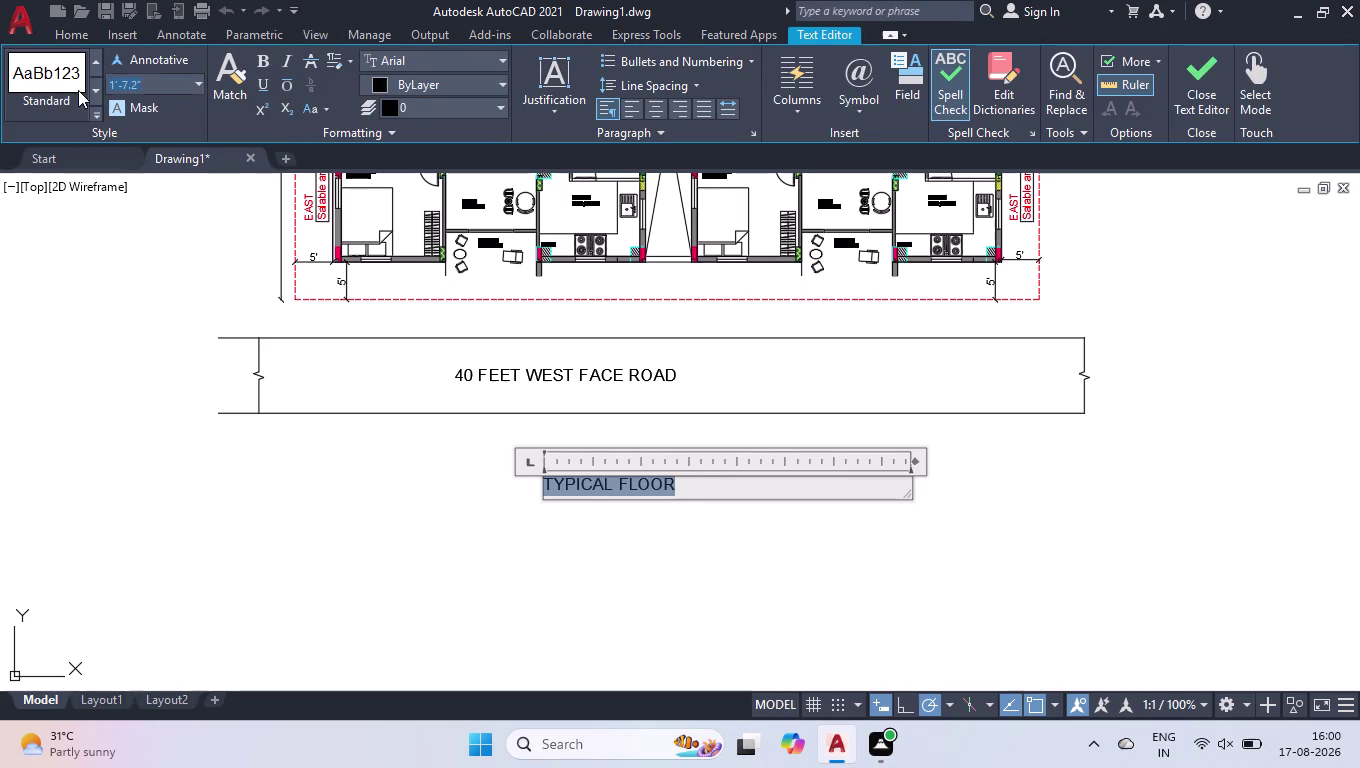
drag(83, 89, 78, 90)
text(2')
key(Return)
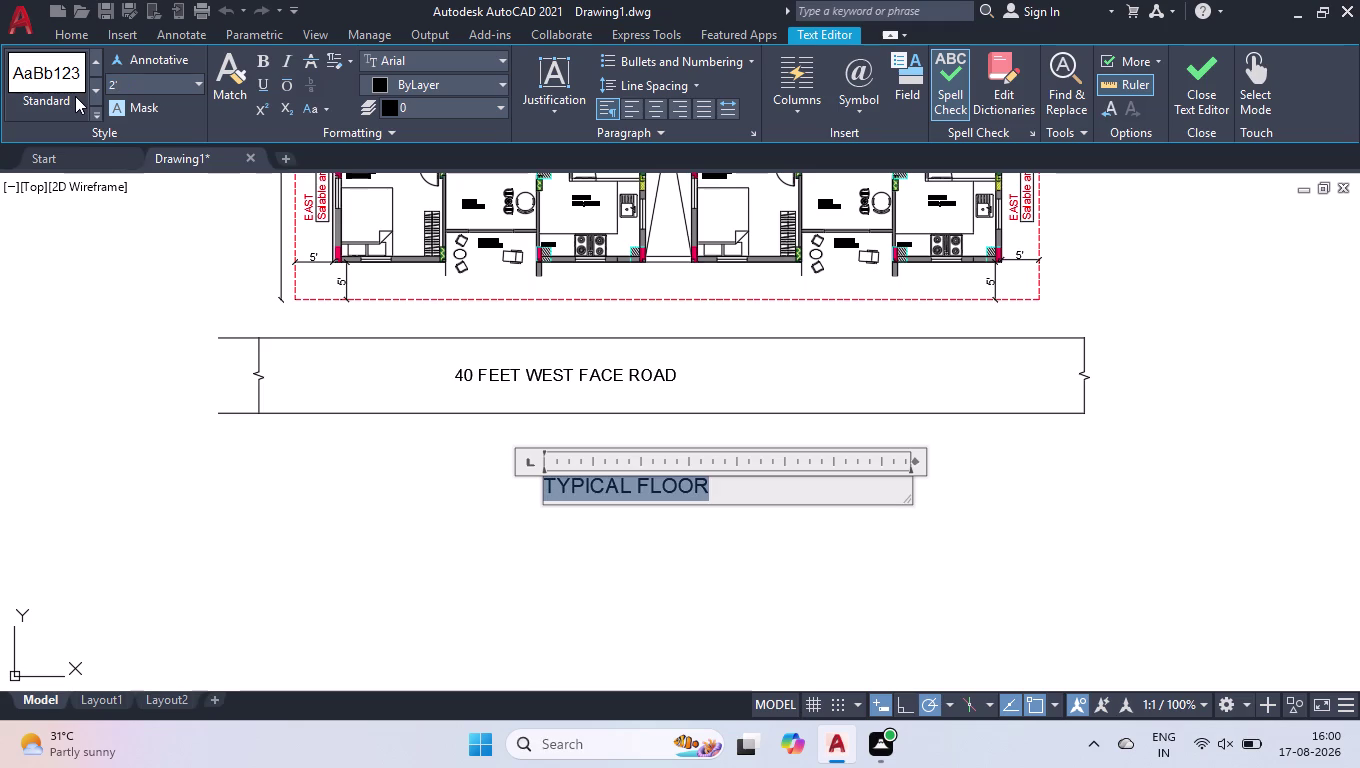
click(115, 85)
key(2)
key(period)
key(6)
key(apostrophe)
key(Return)
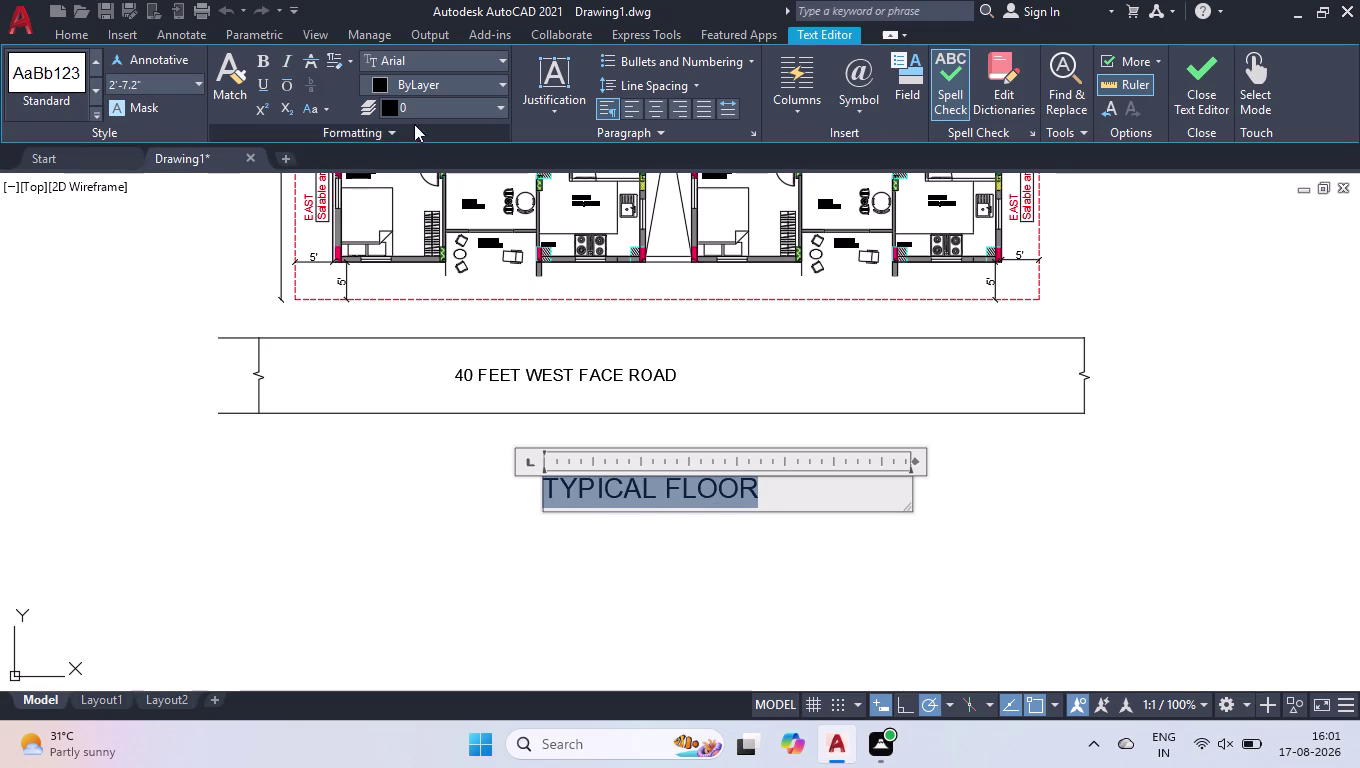
Make the TYPICAL FLOOR title cyan and bold, then close the editor.
triple_click(421, 88)
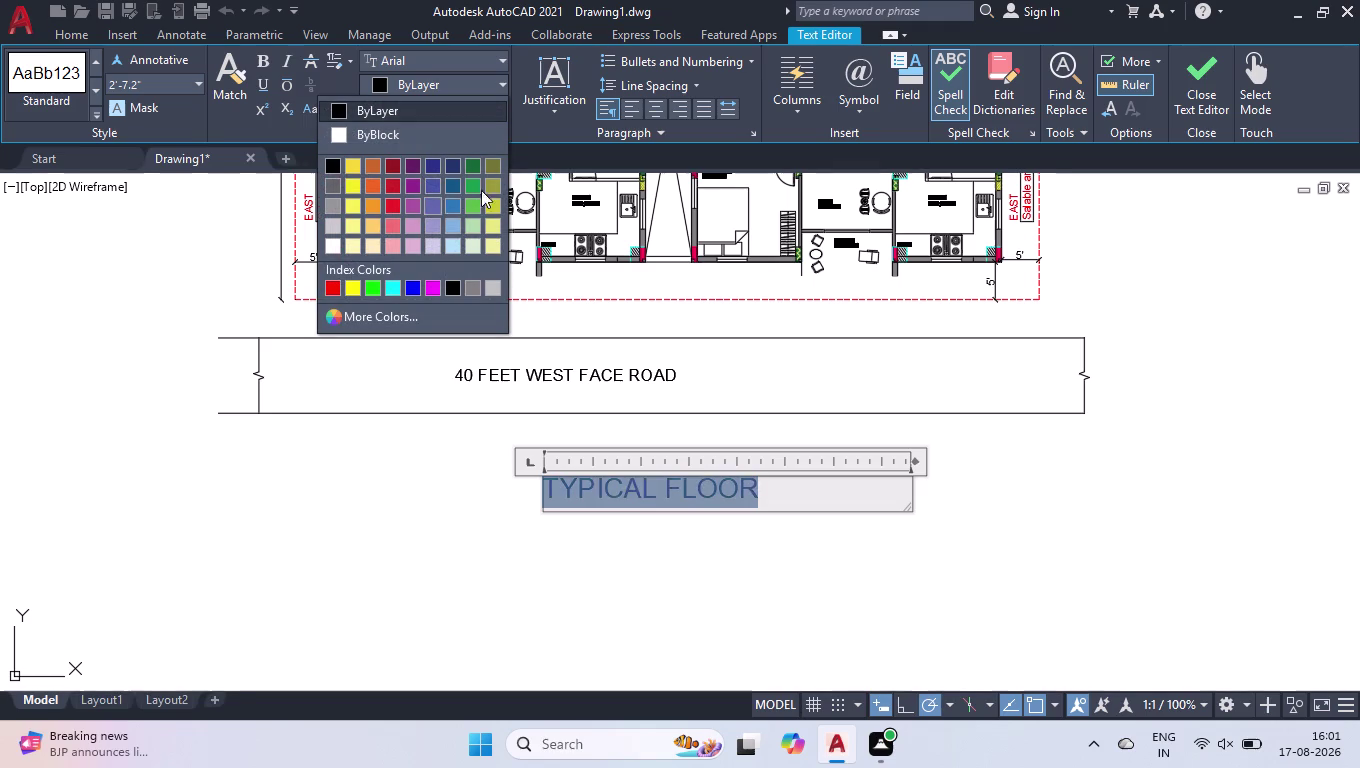
click(397, 290)
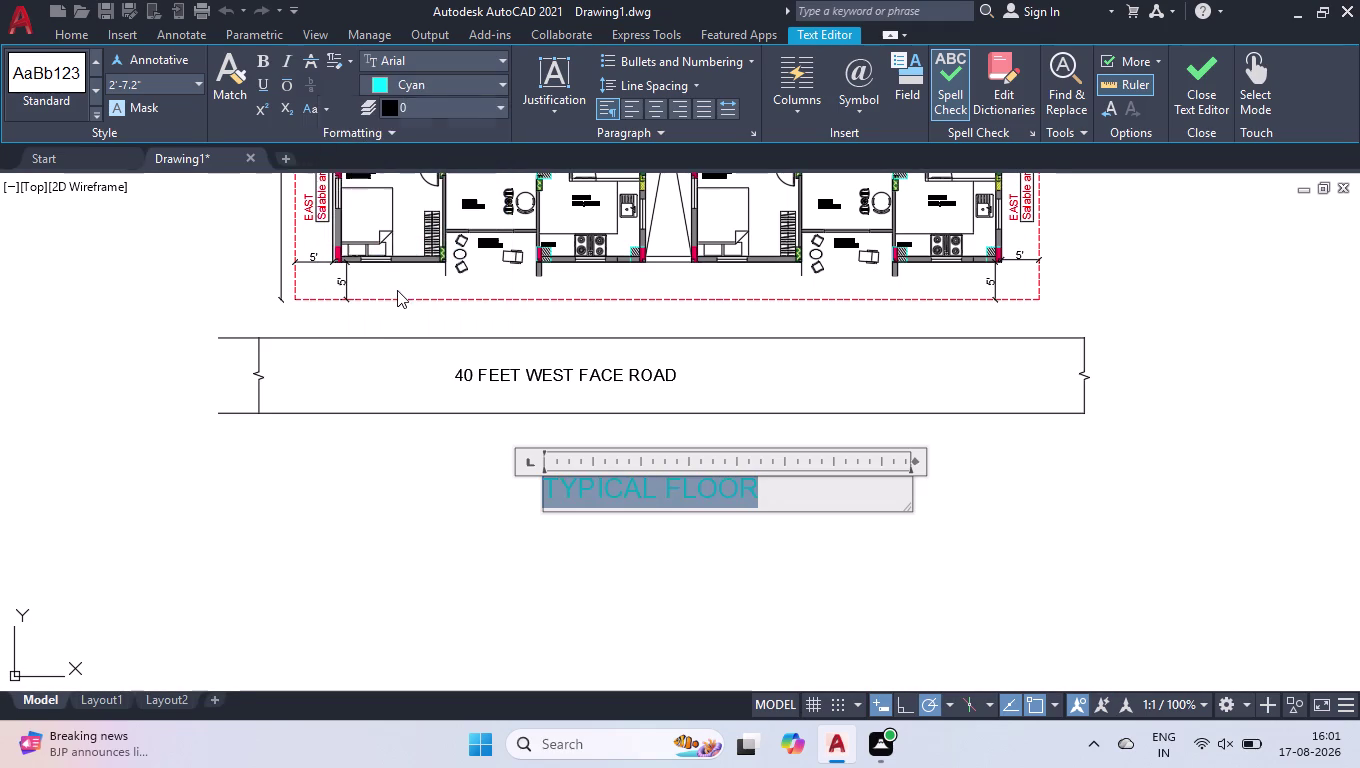
click(262, 59)
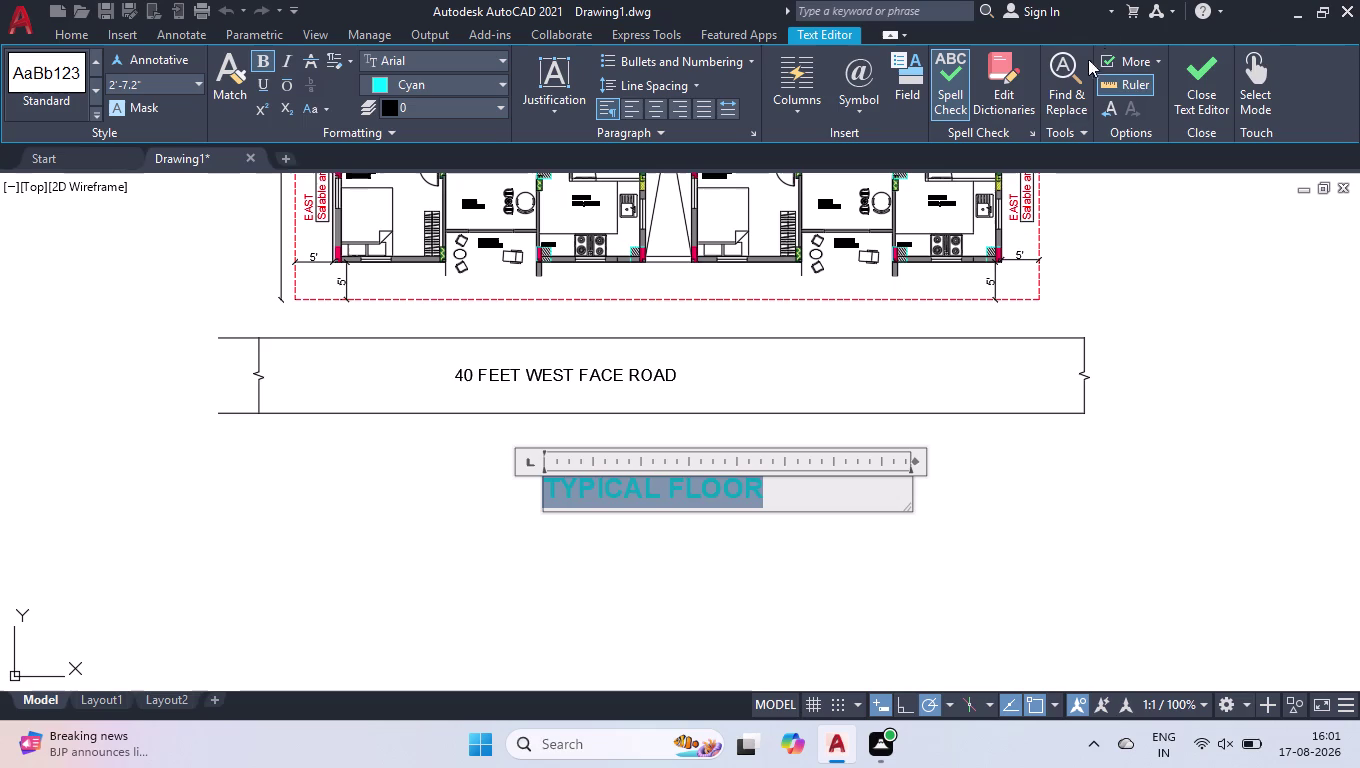
click(1217, 79)
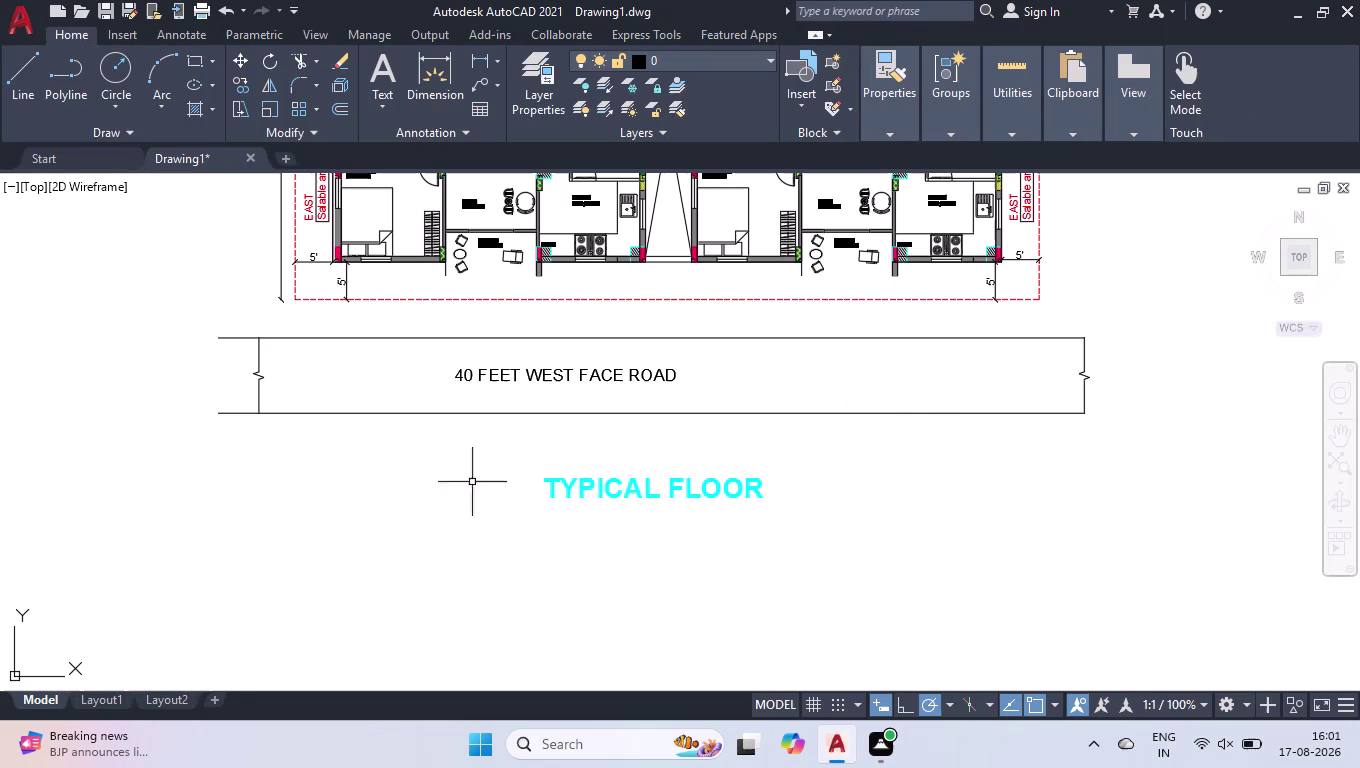
Move the road label right within the strip and TYPICAL FLOOR up beneath it.
click(538, 375)
click(453, 368)
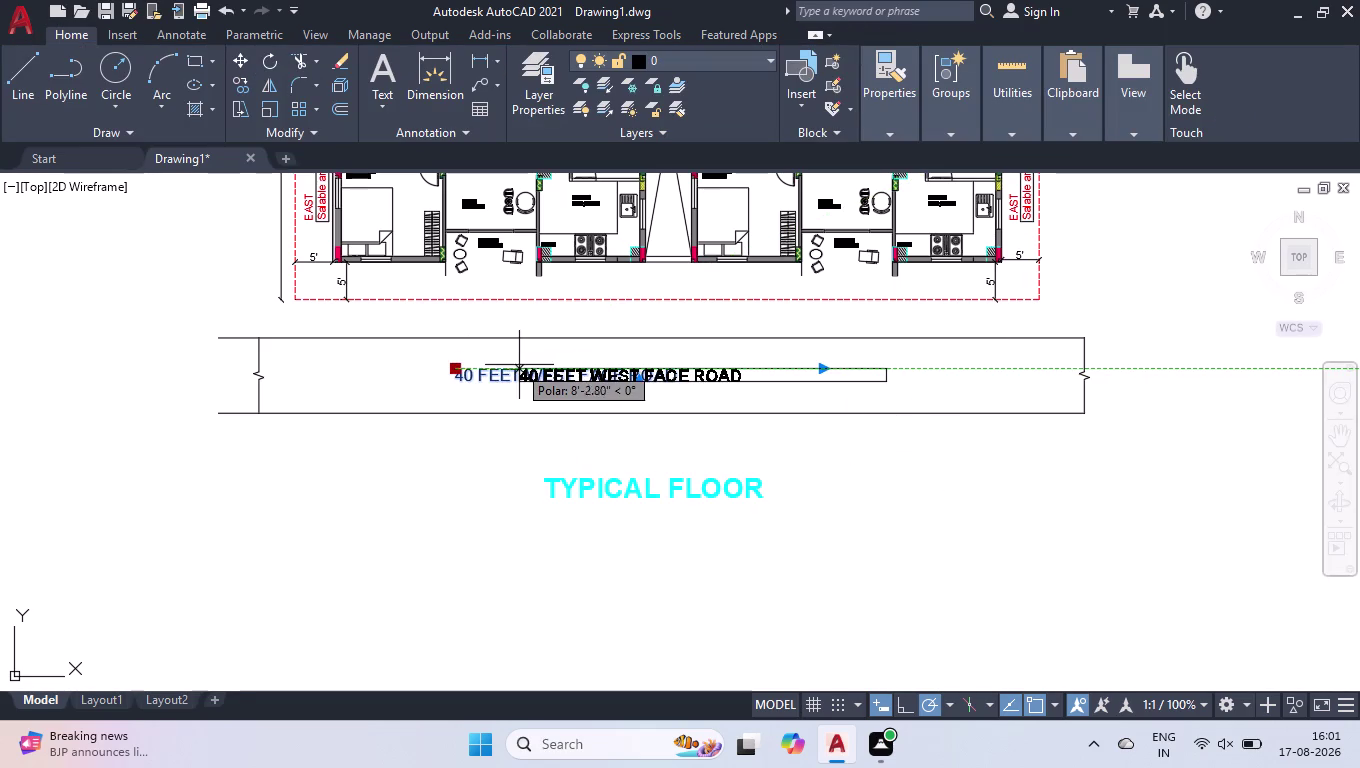
click(523, 369)
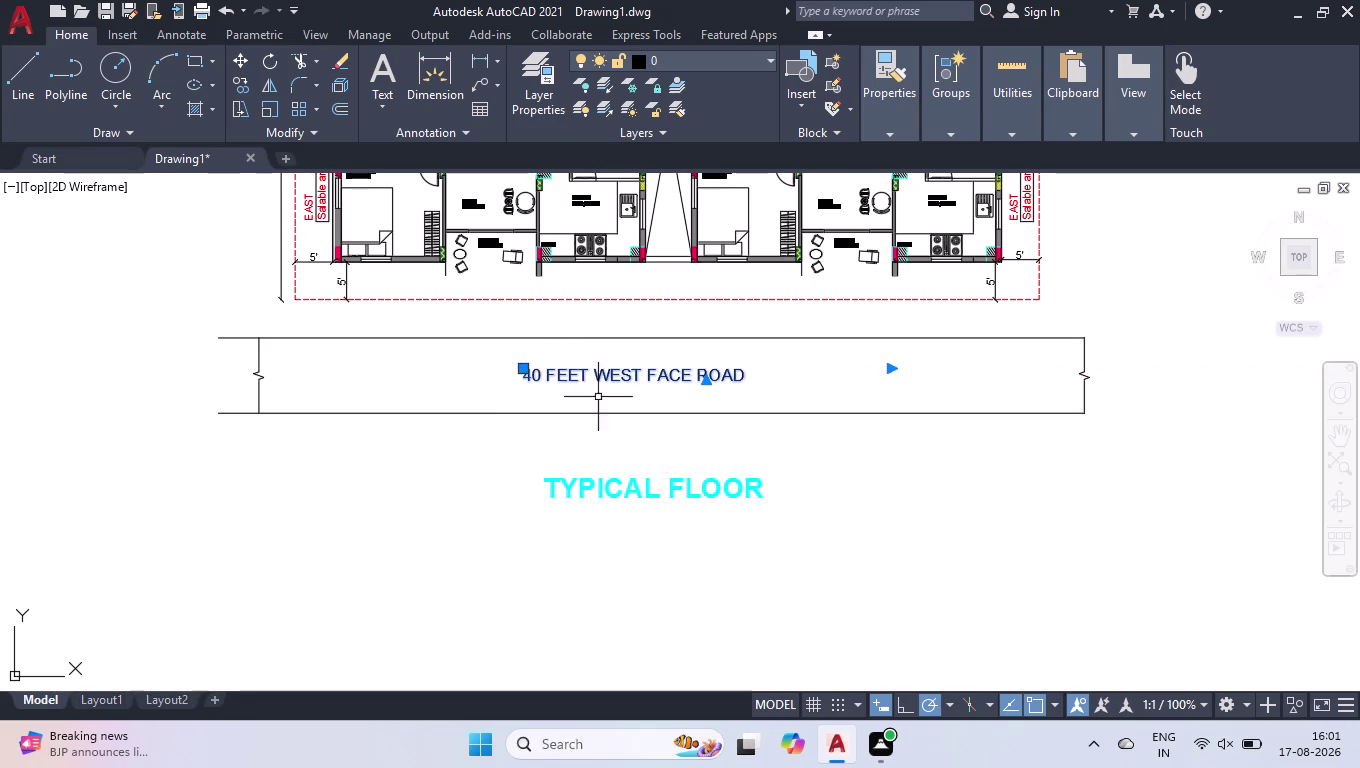
click(619, 485)
click(545, 477)
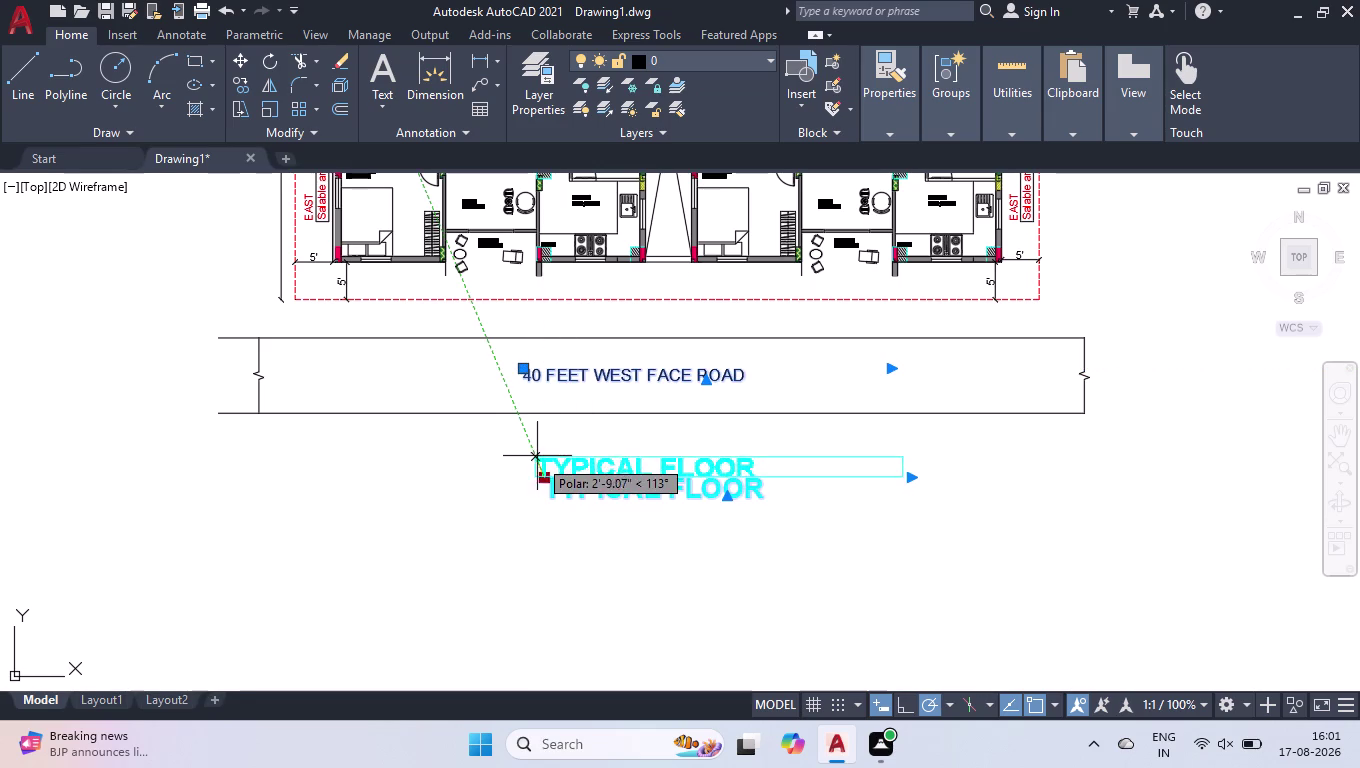
click(535, 447)
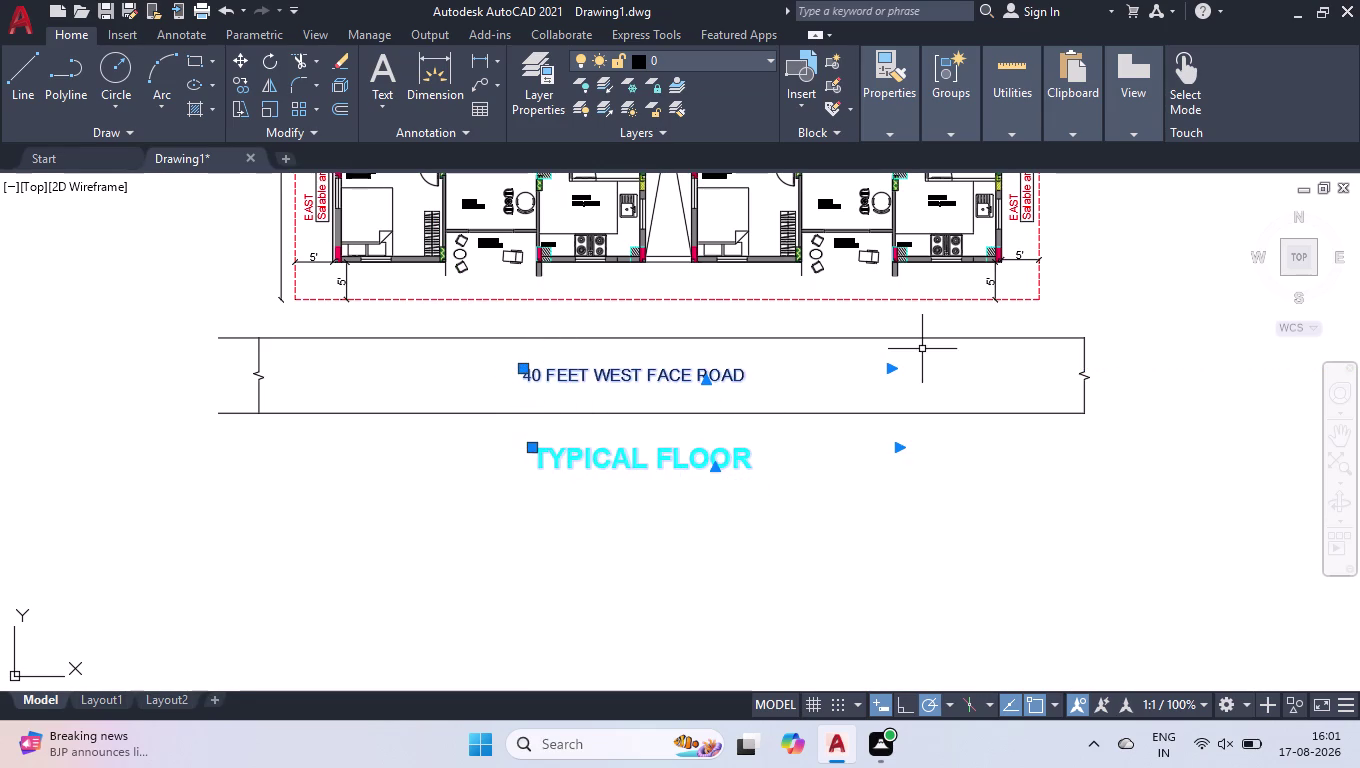
Clear the selection, adjust the zoom, and start the LINE command.
click(921, 346)
click(714, 507)
scroll(down, 3)
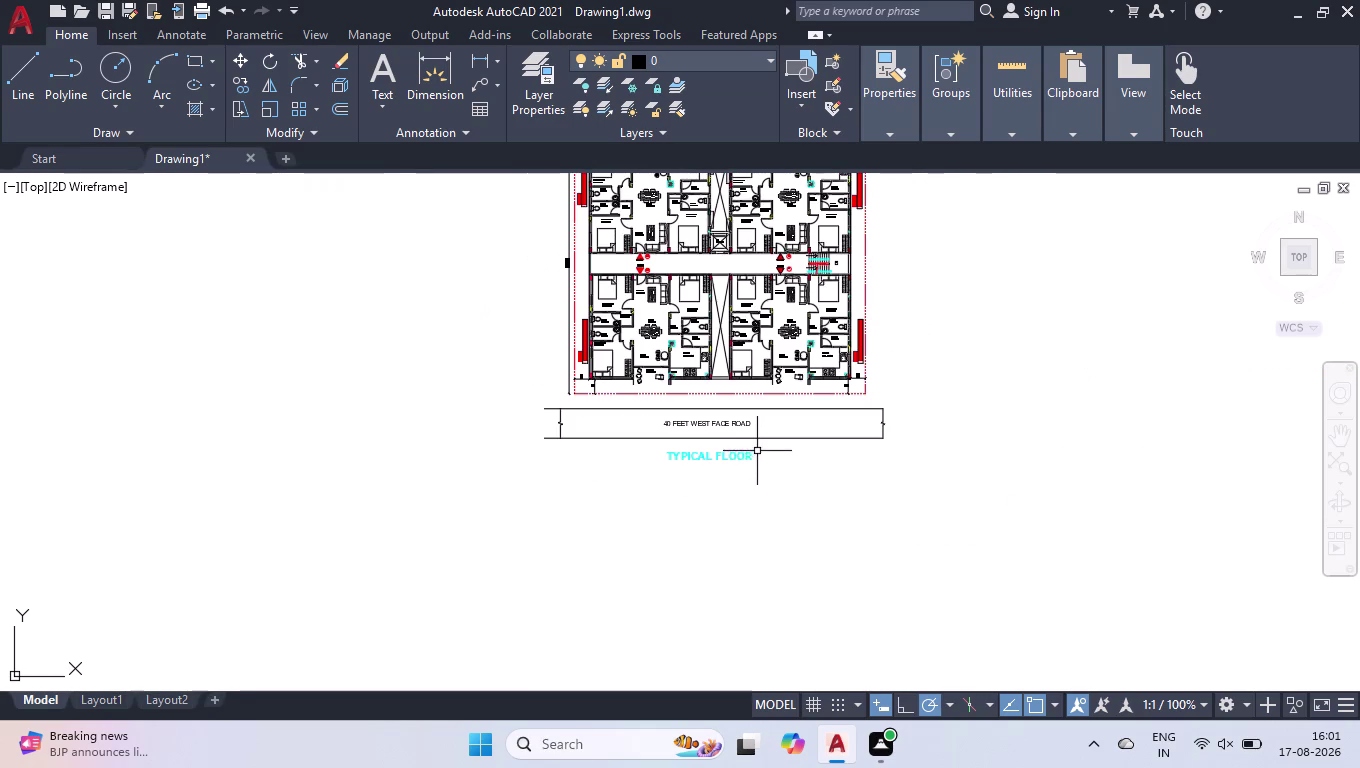
scroll(down, 3)
scroll(up, 3)
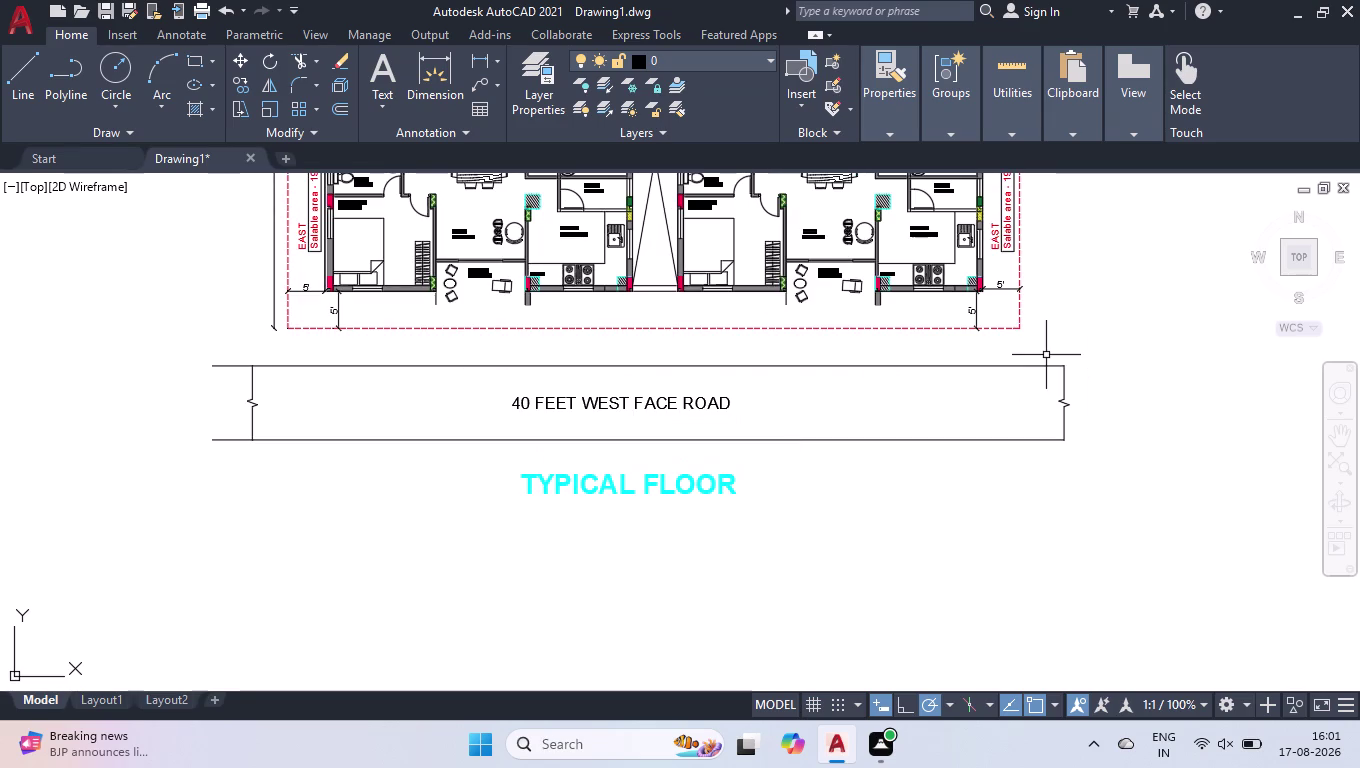
scroll(up, 3)
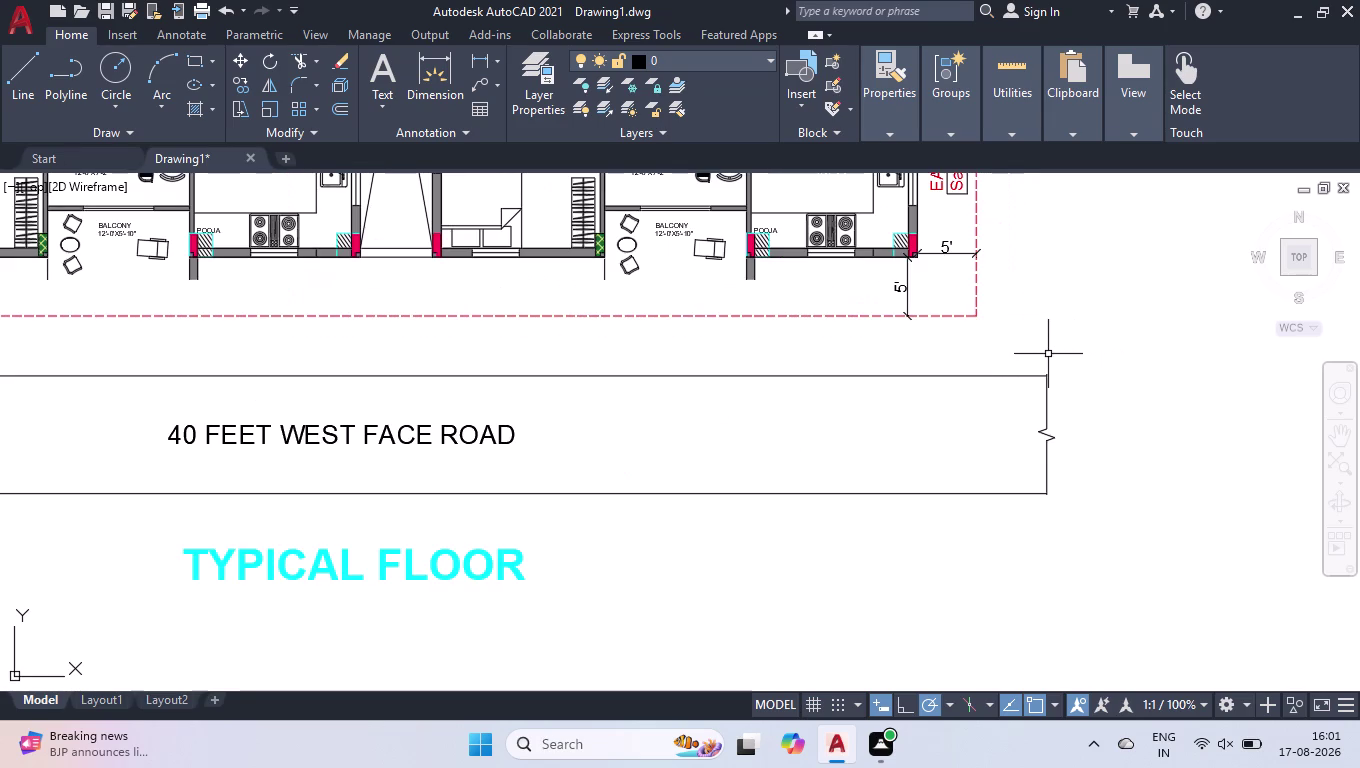
key(l)
key(Return)
Draw the break line extending past the road strip's top edge at its right end.
scroll(up, 3)
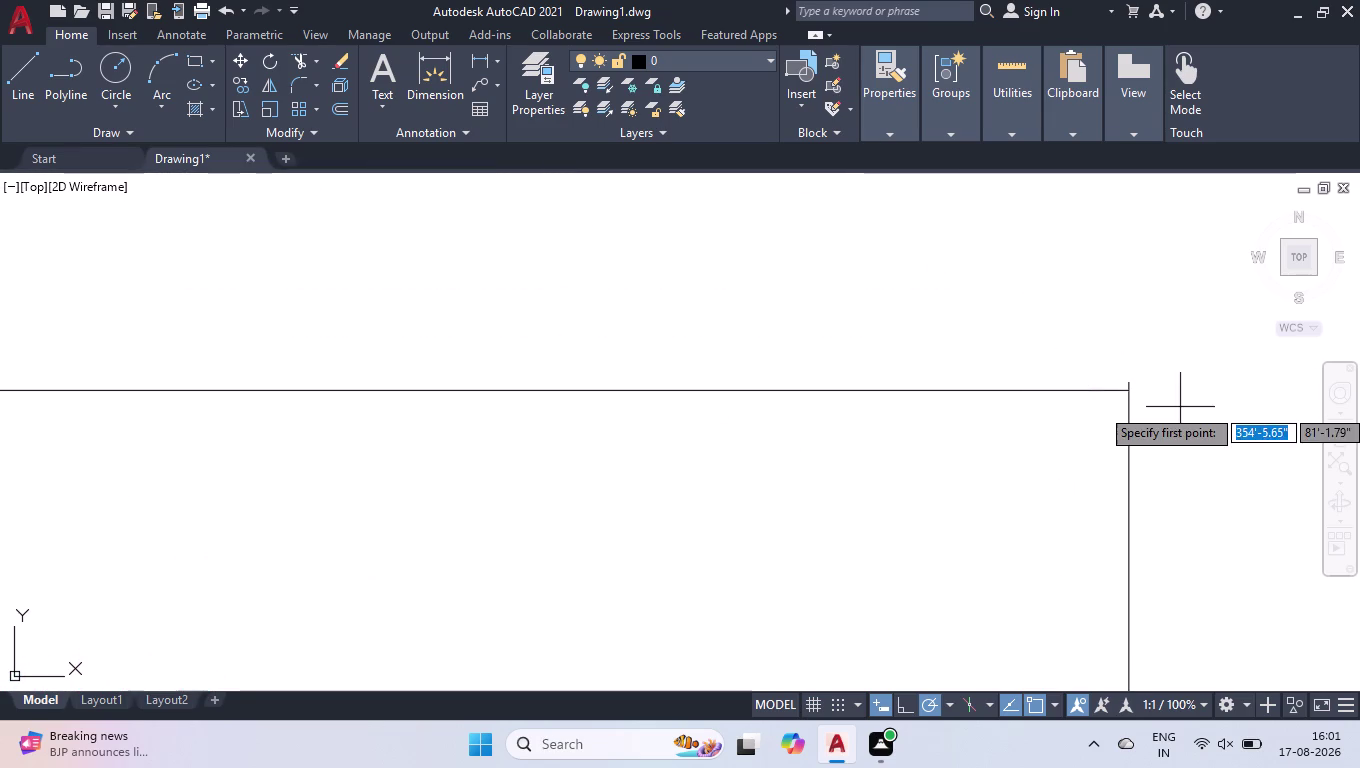
click(1127, 392)
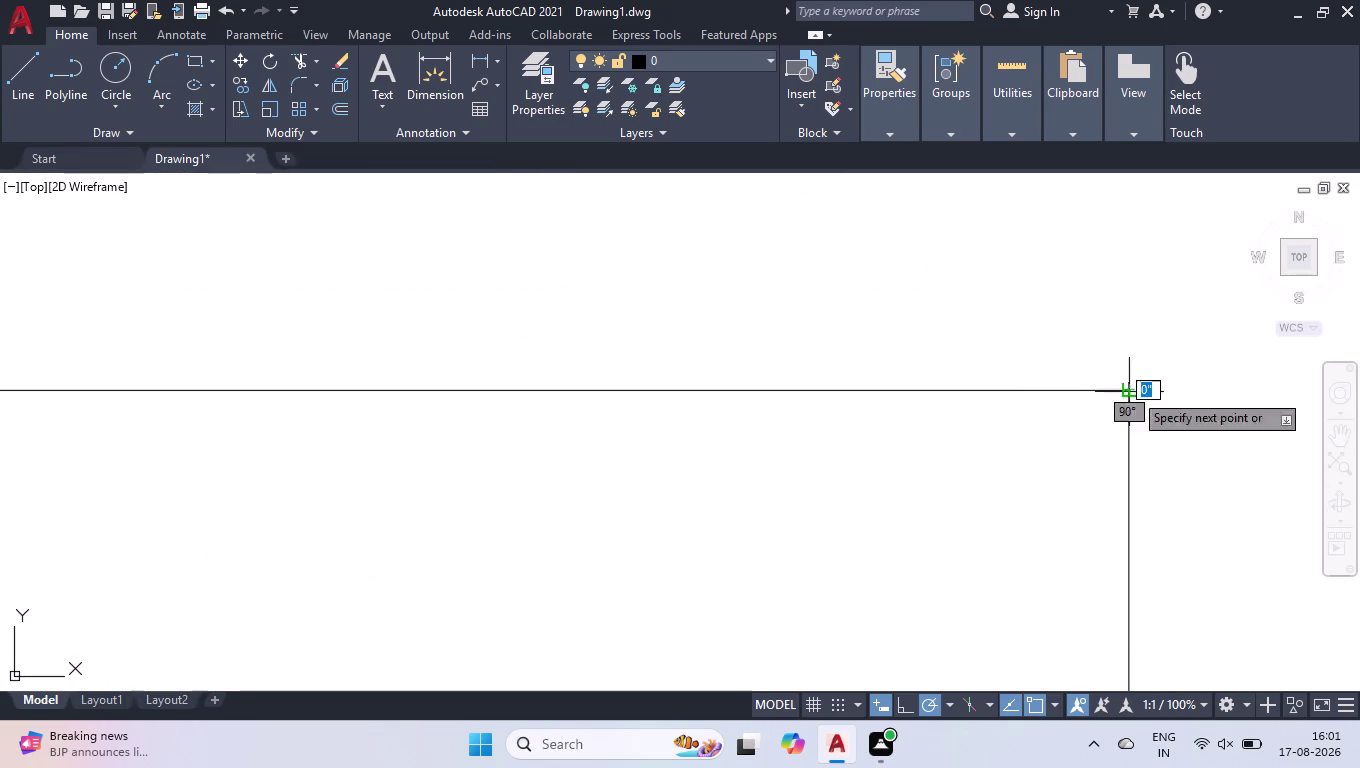
scroll(down, 3)
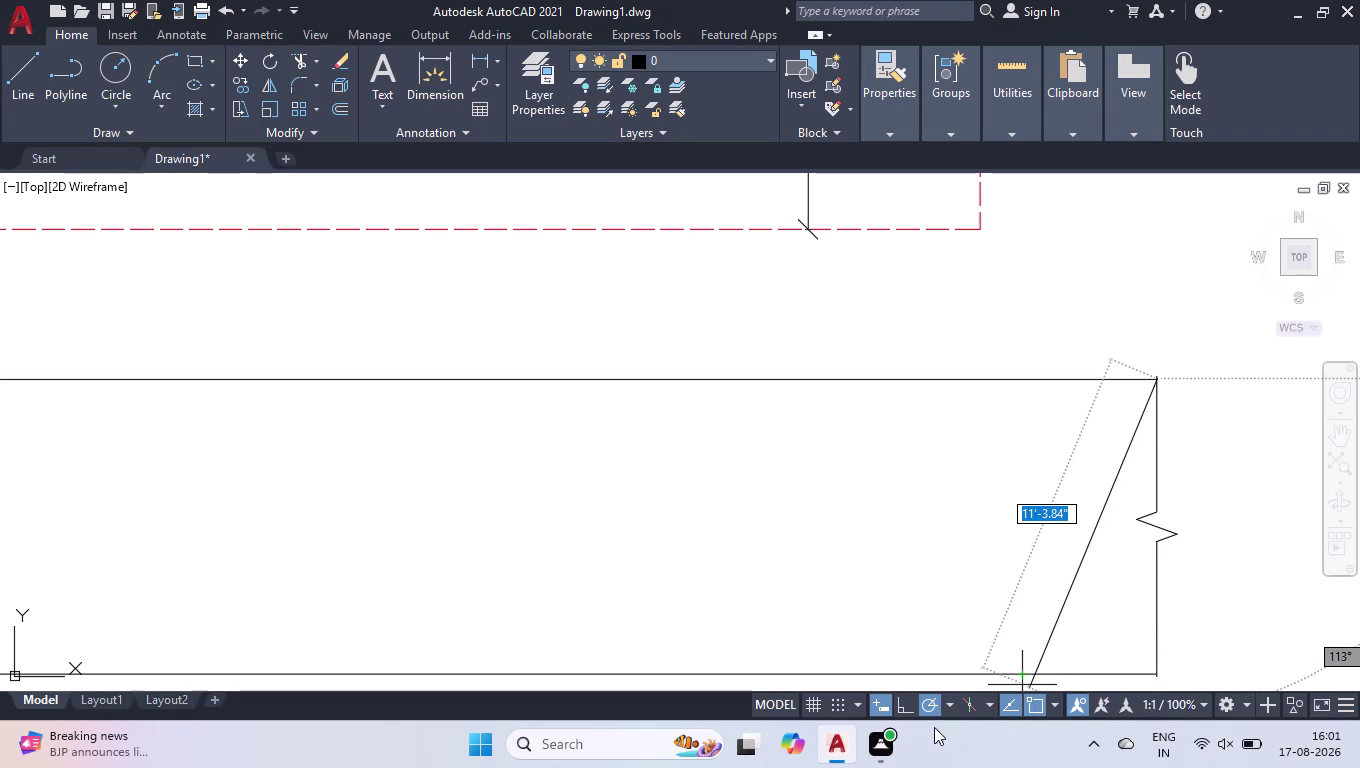
click(896, 707)
scroll(down, 3)
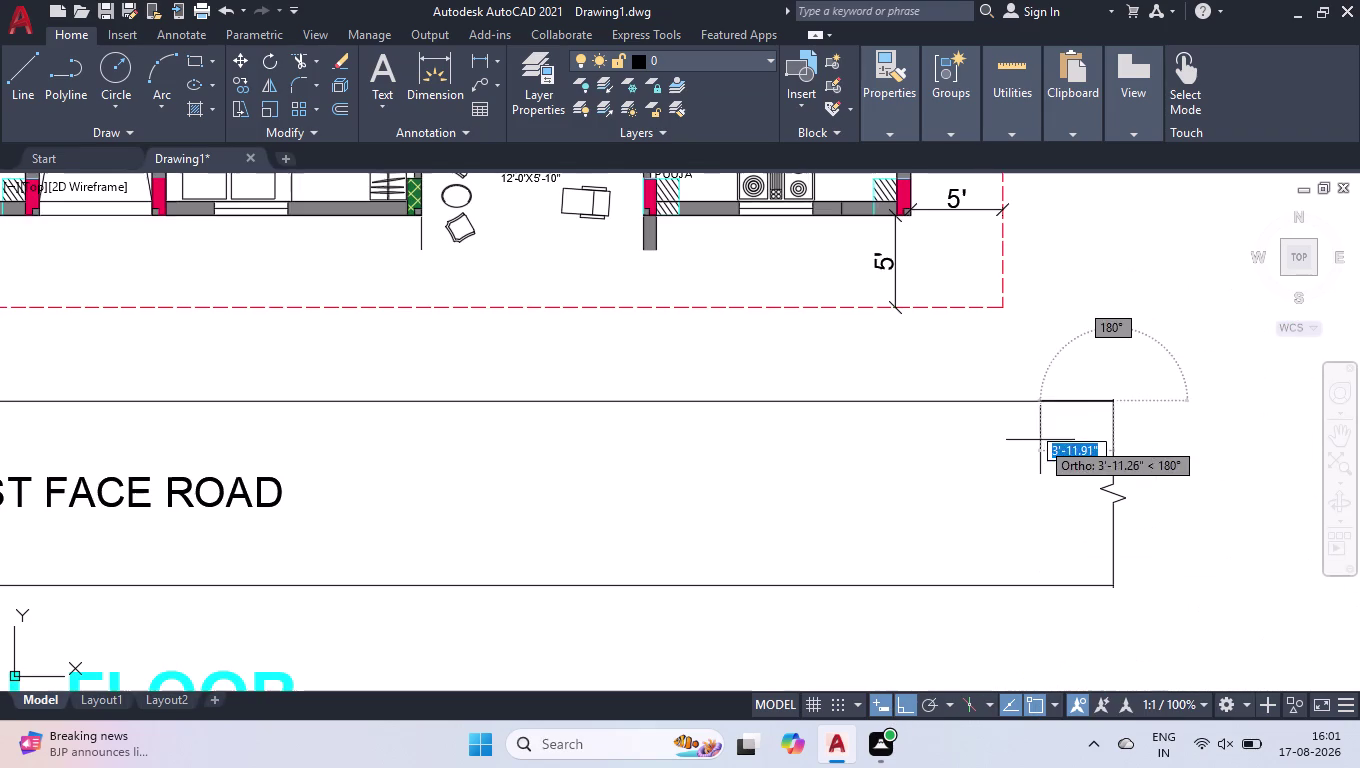
click(1165, 403)
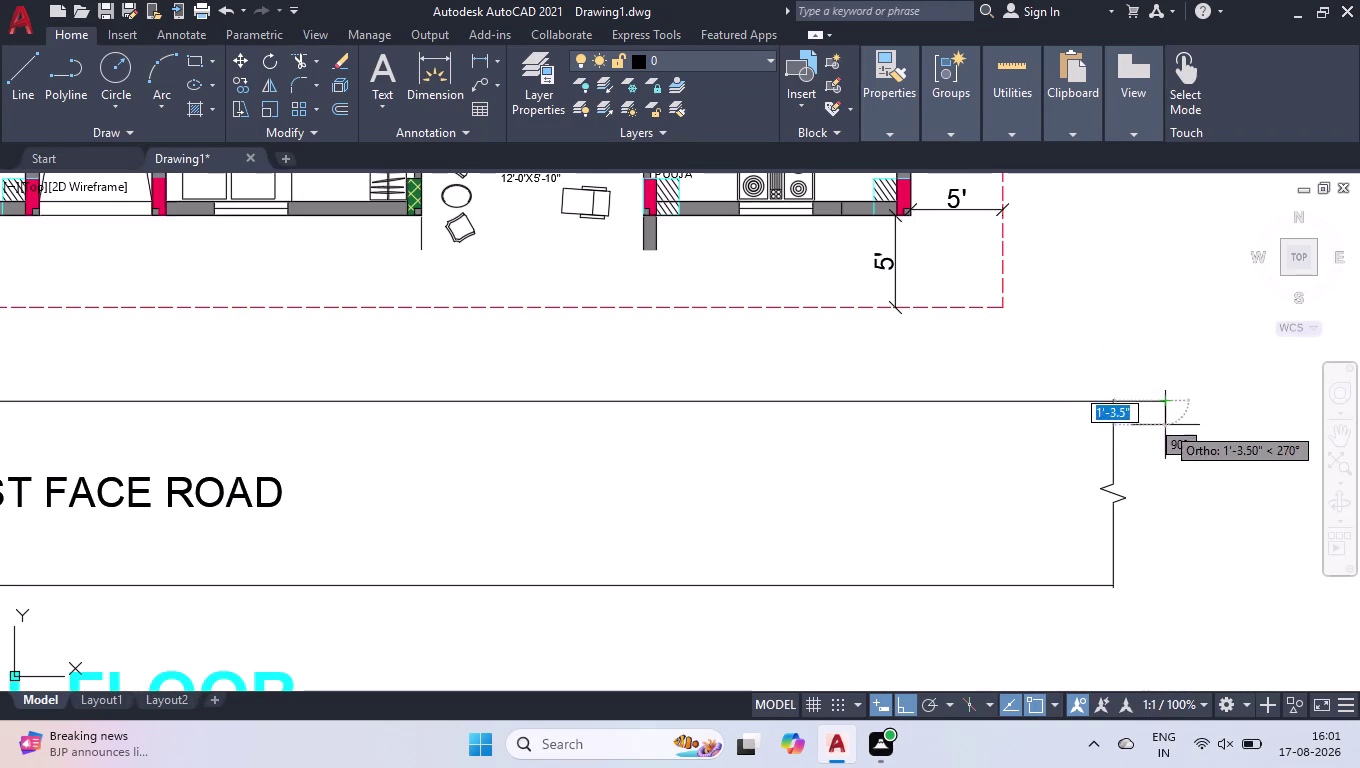
key(space)
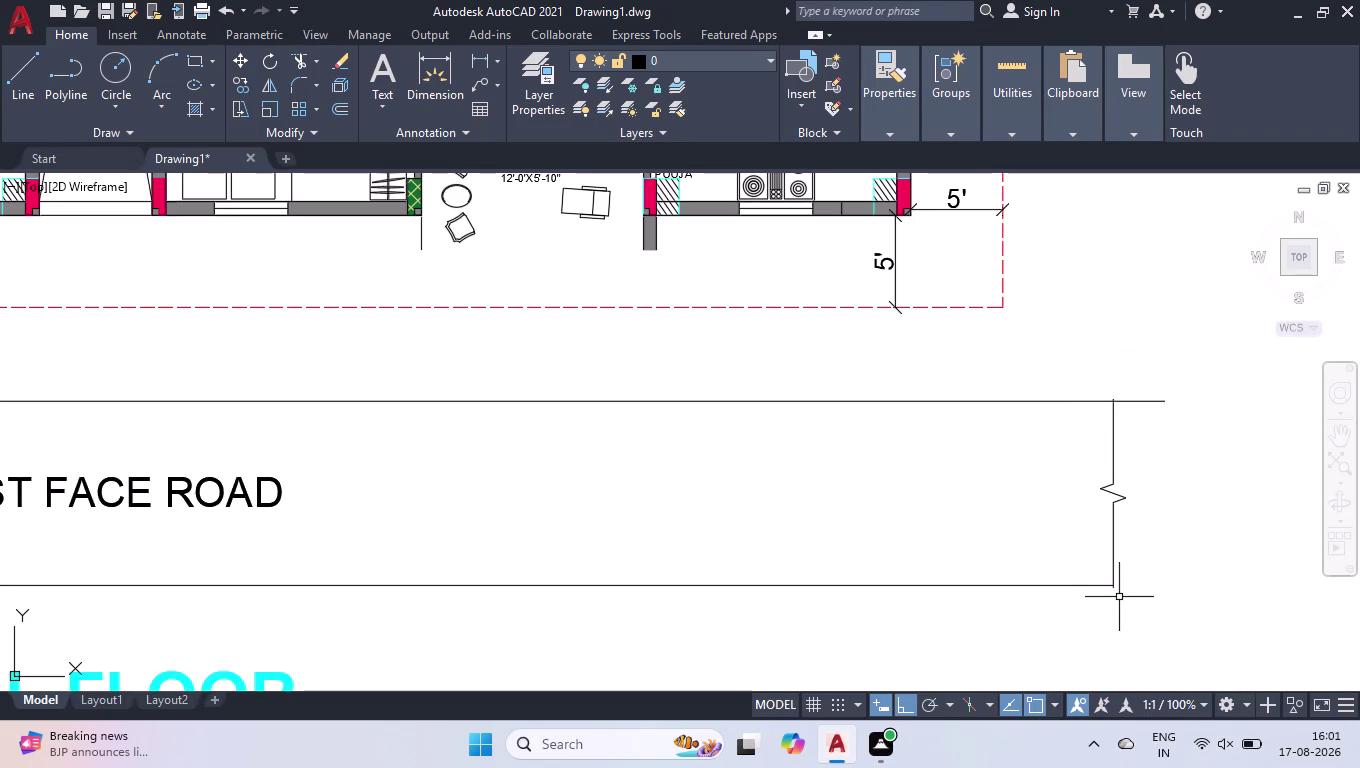
Draw a second short line to the road strip's end, then zoom out to the full plan.
key(space)
scroll(up, 3)
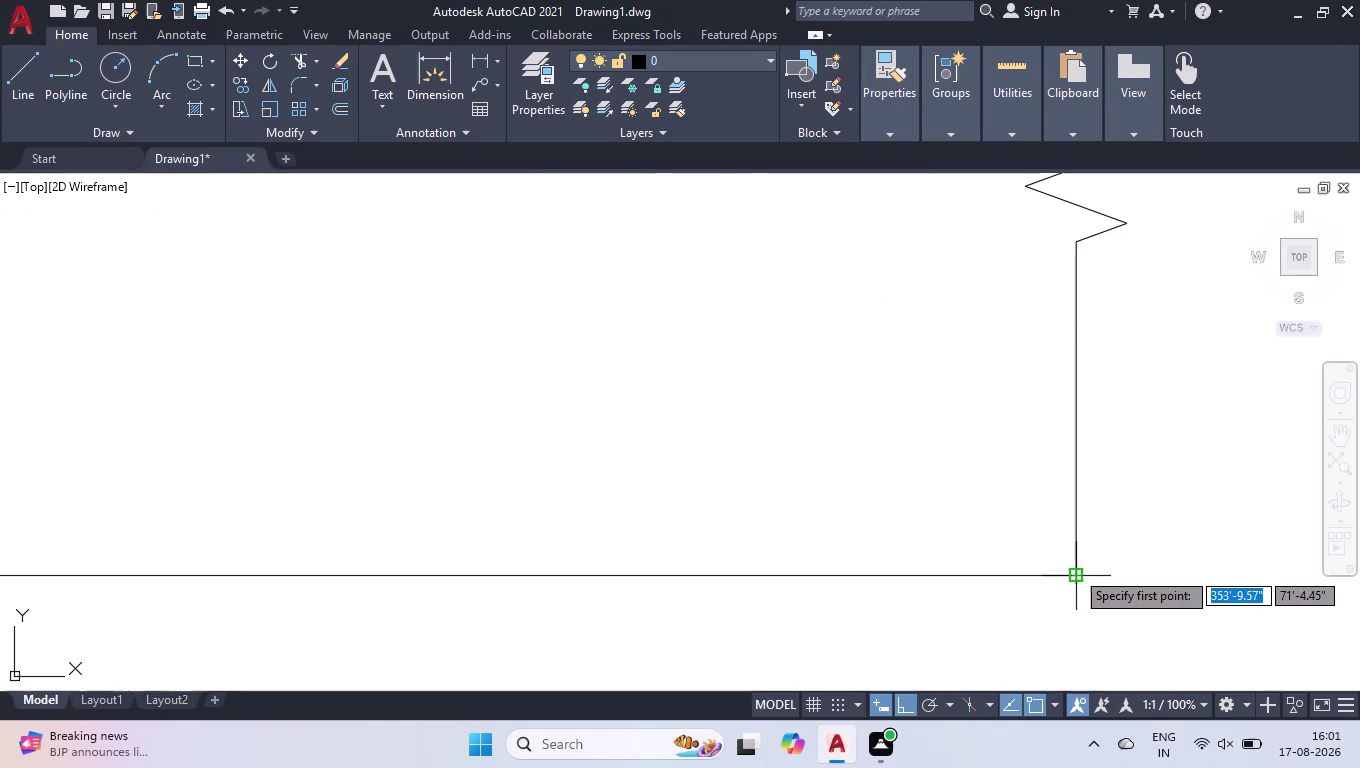
drag(1073, 570, 1100, 573)
scroll(down, 3)
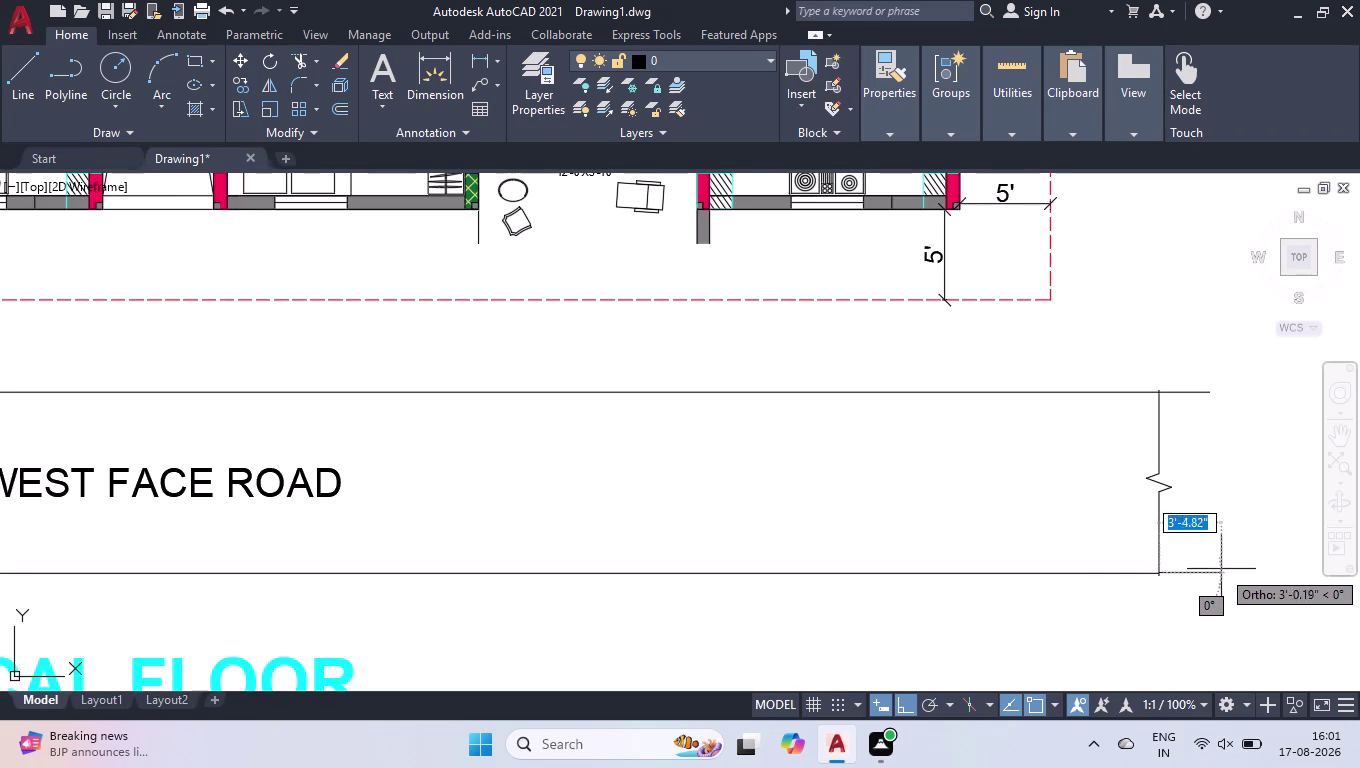
click(1217, 571)
key(space)
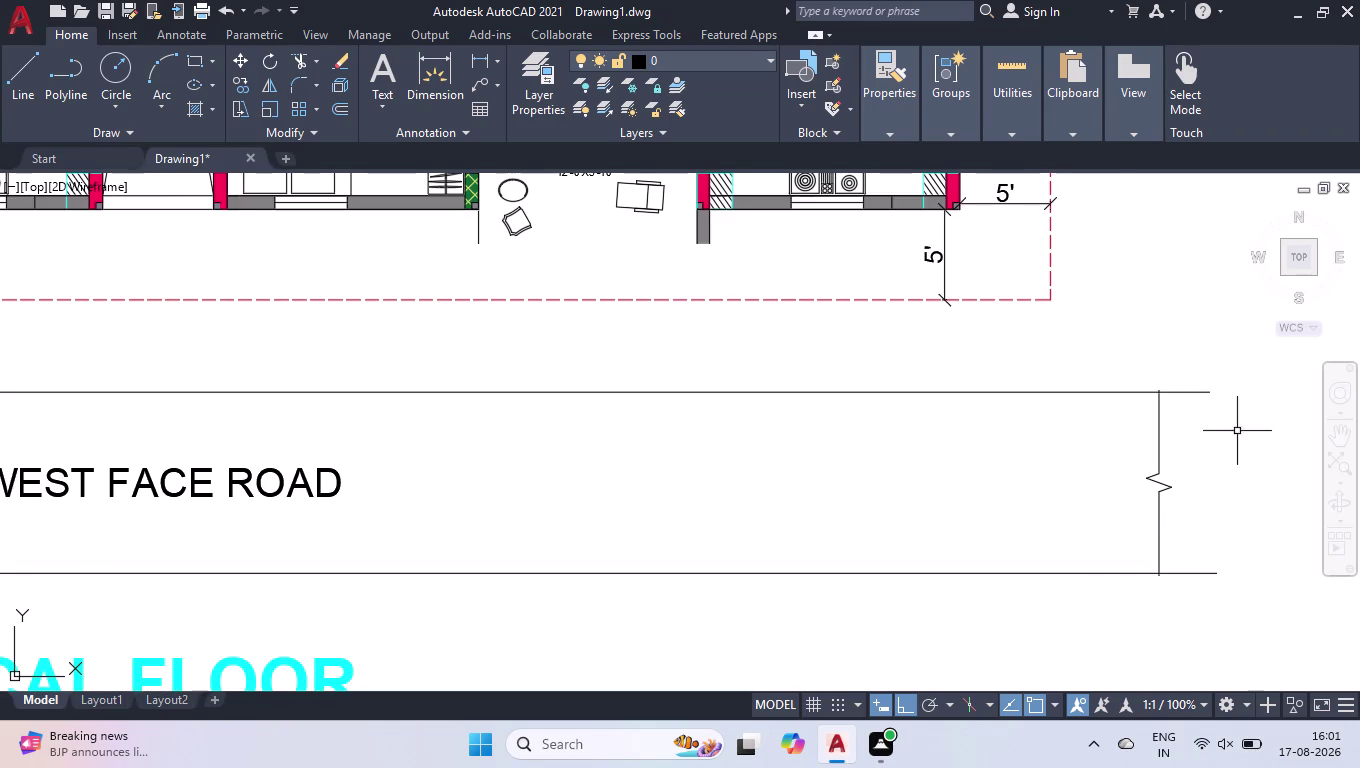
scroll(down, 3)
scroll(down, 3)
scroll(down, 3)
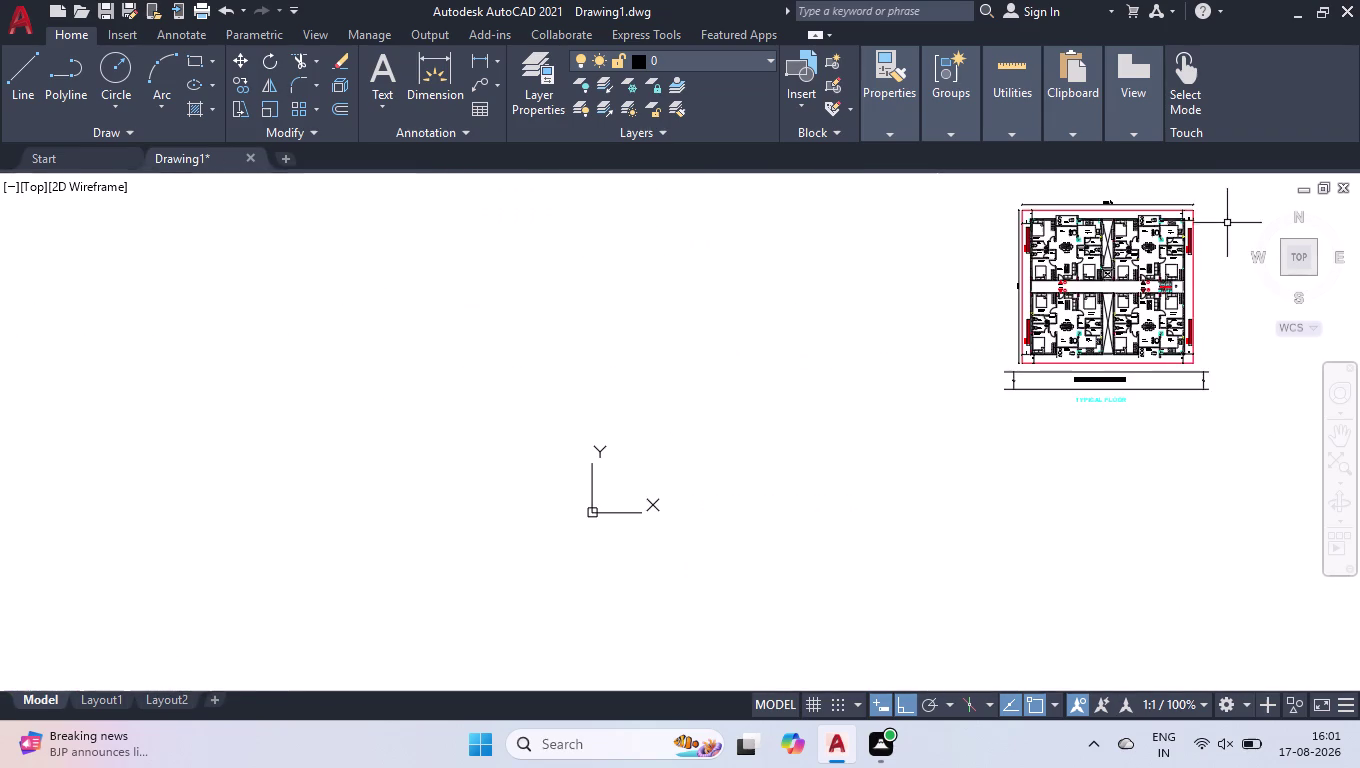
Glance at the Layout1 sheet, then return to model space.
scroll(up, 3)
scroll(up, 3)
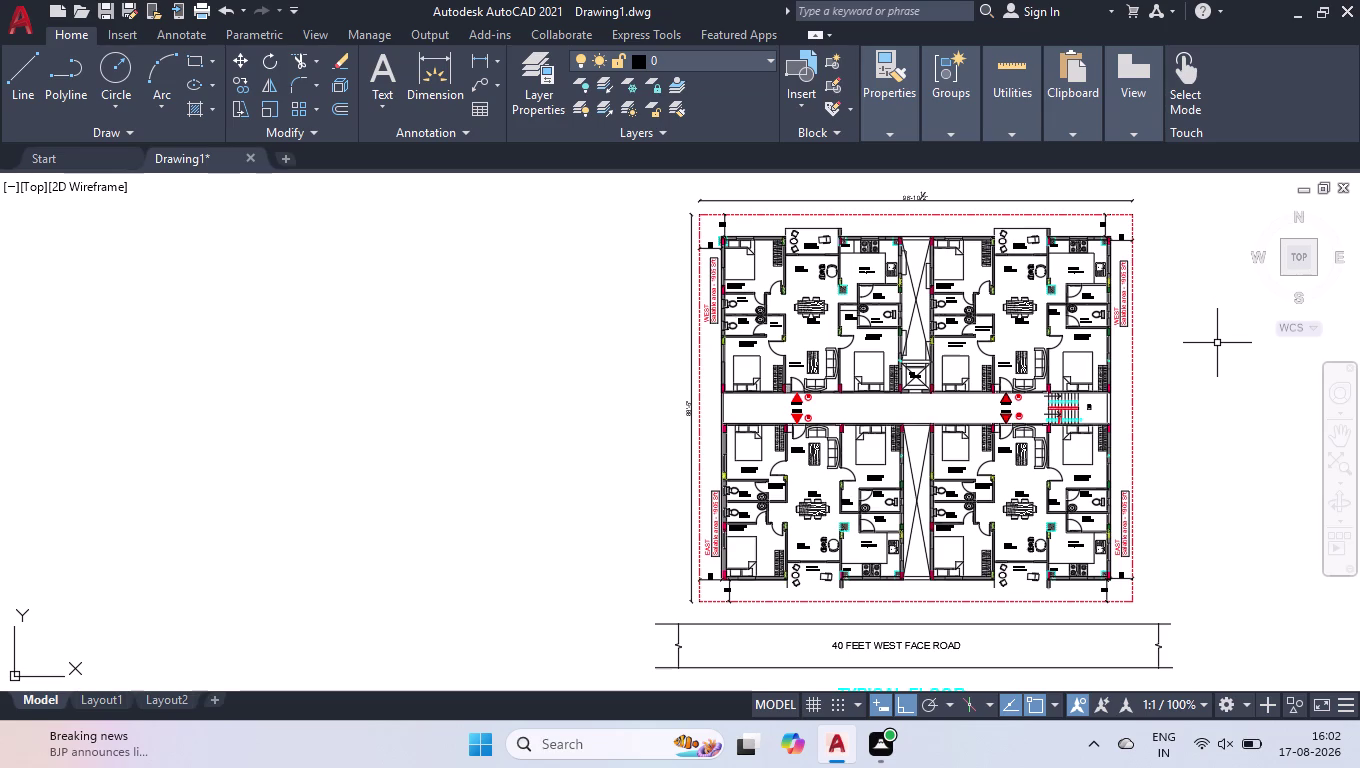
click(97, 708)
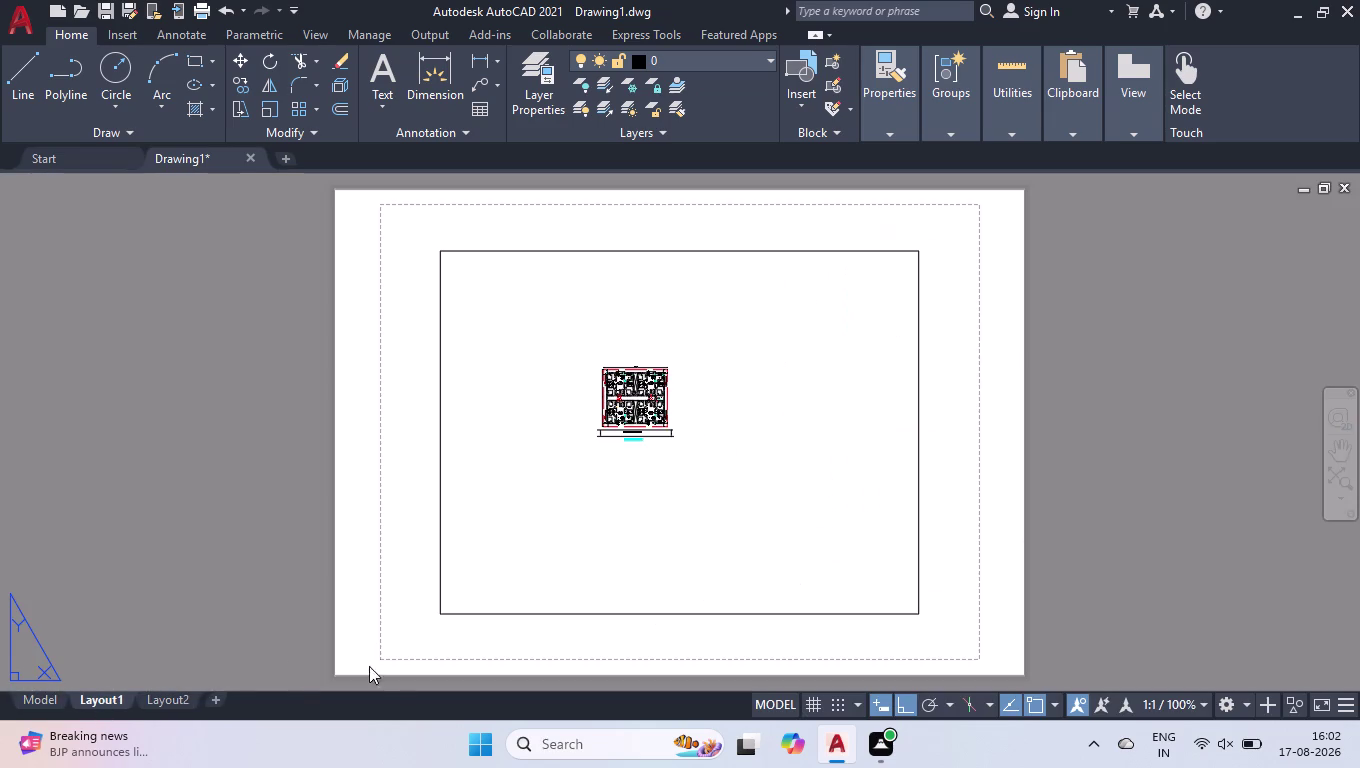
click(26, 697)
Run LIMITS with lower-left 0,0 and upper-right 297,420, then go back to Layout1.
key(l)
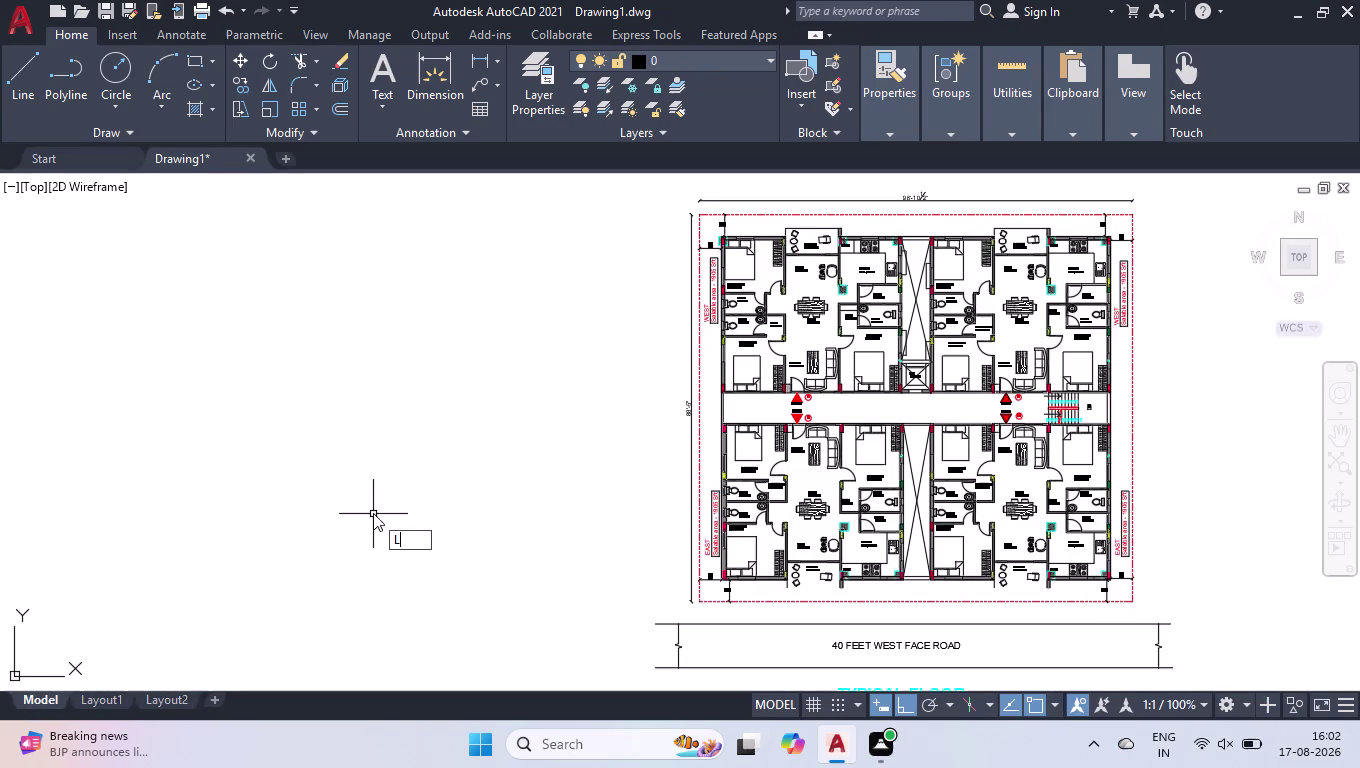
text(IMI)
key(Return)
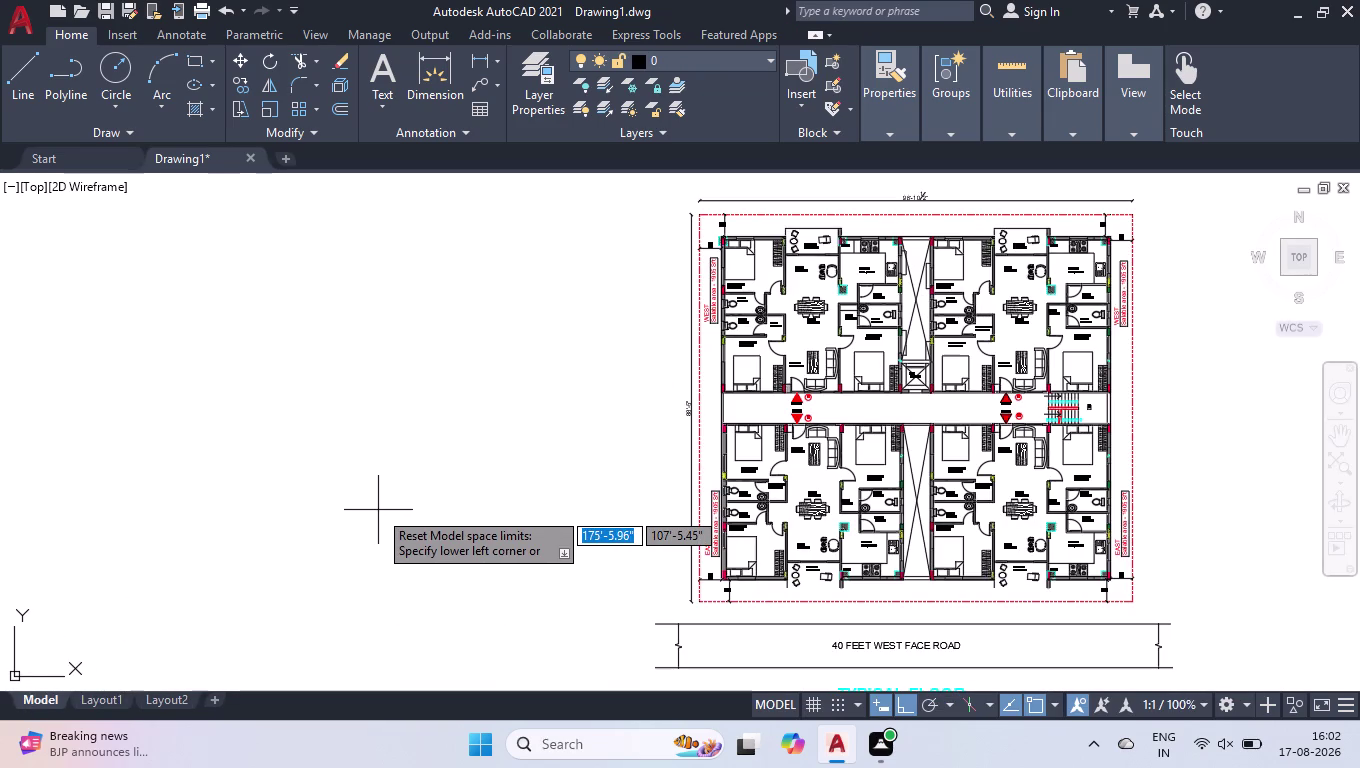
text(0,0)
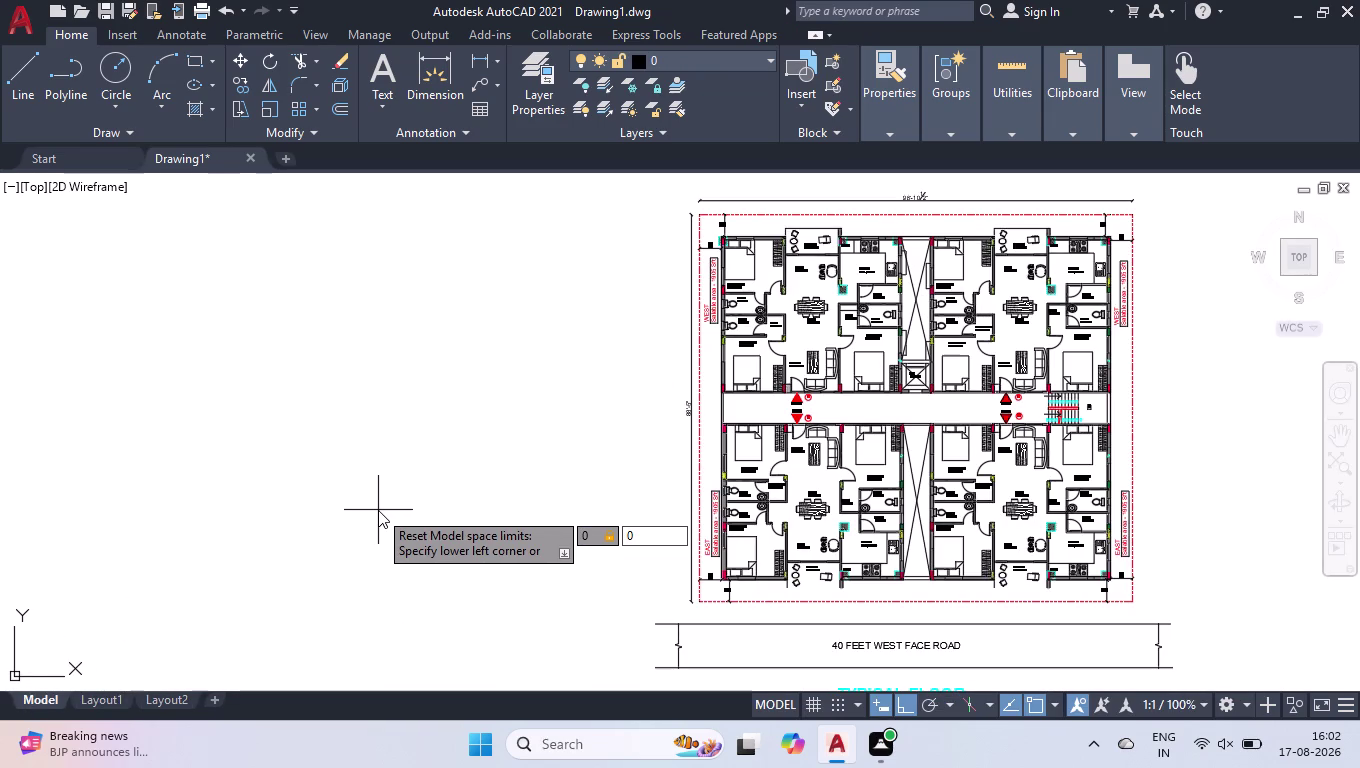
key(Return)
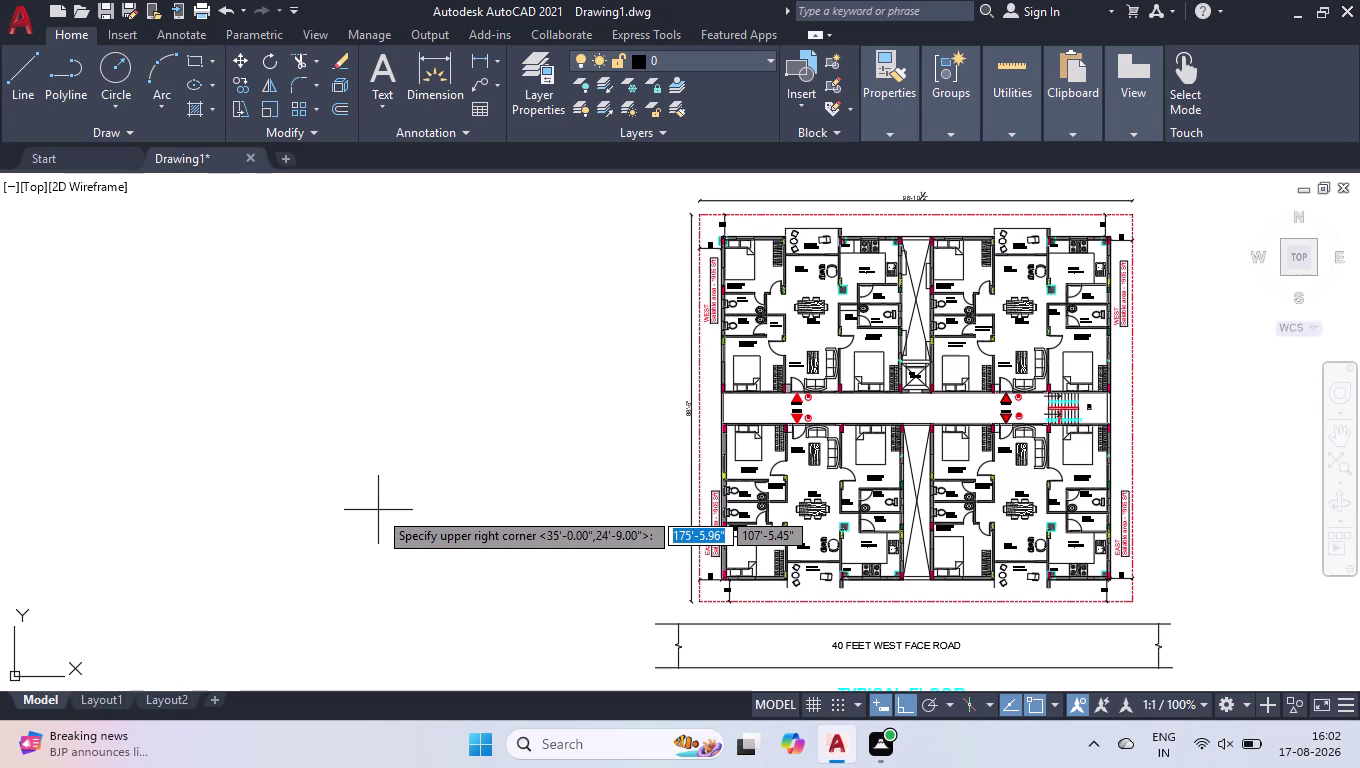
text(297,)
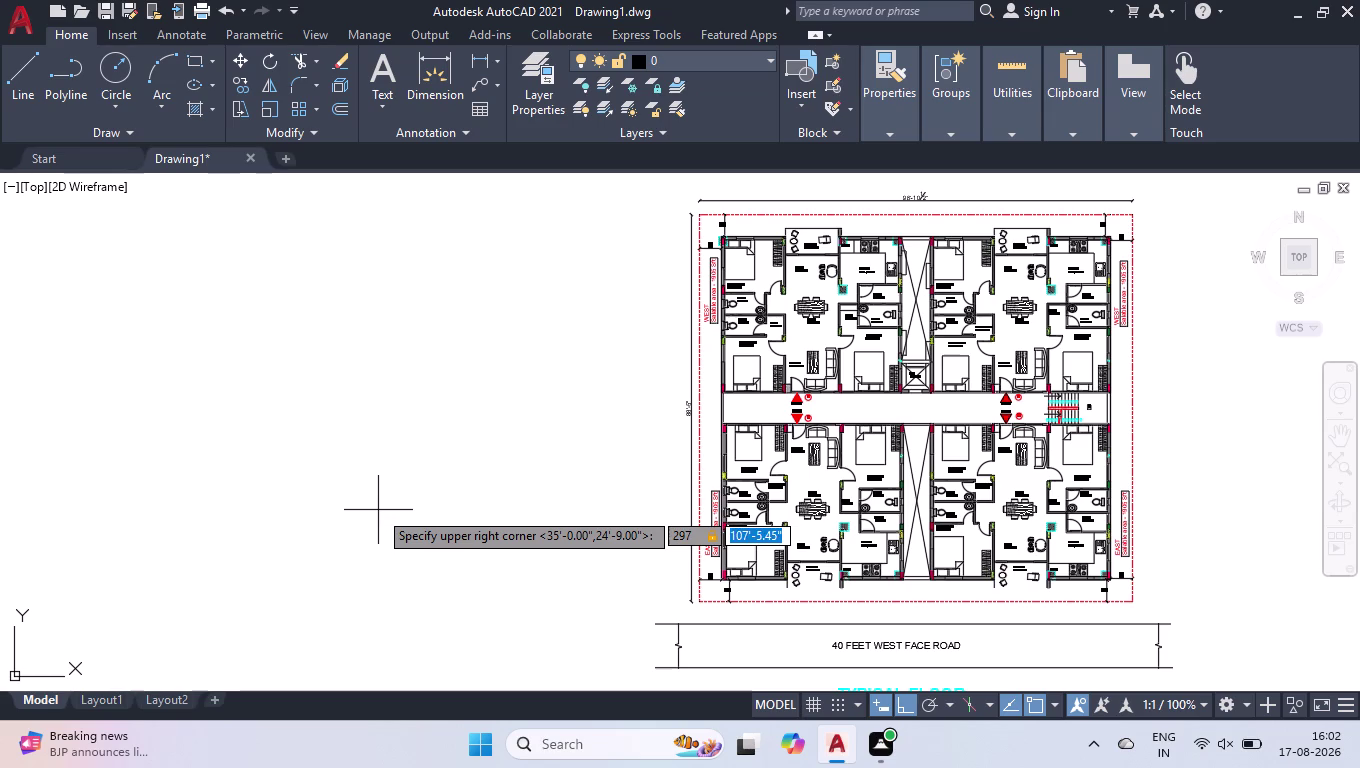
text(420)
key(Return)
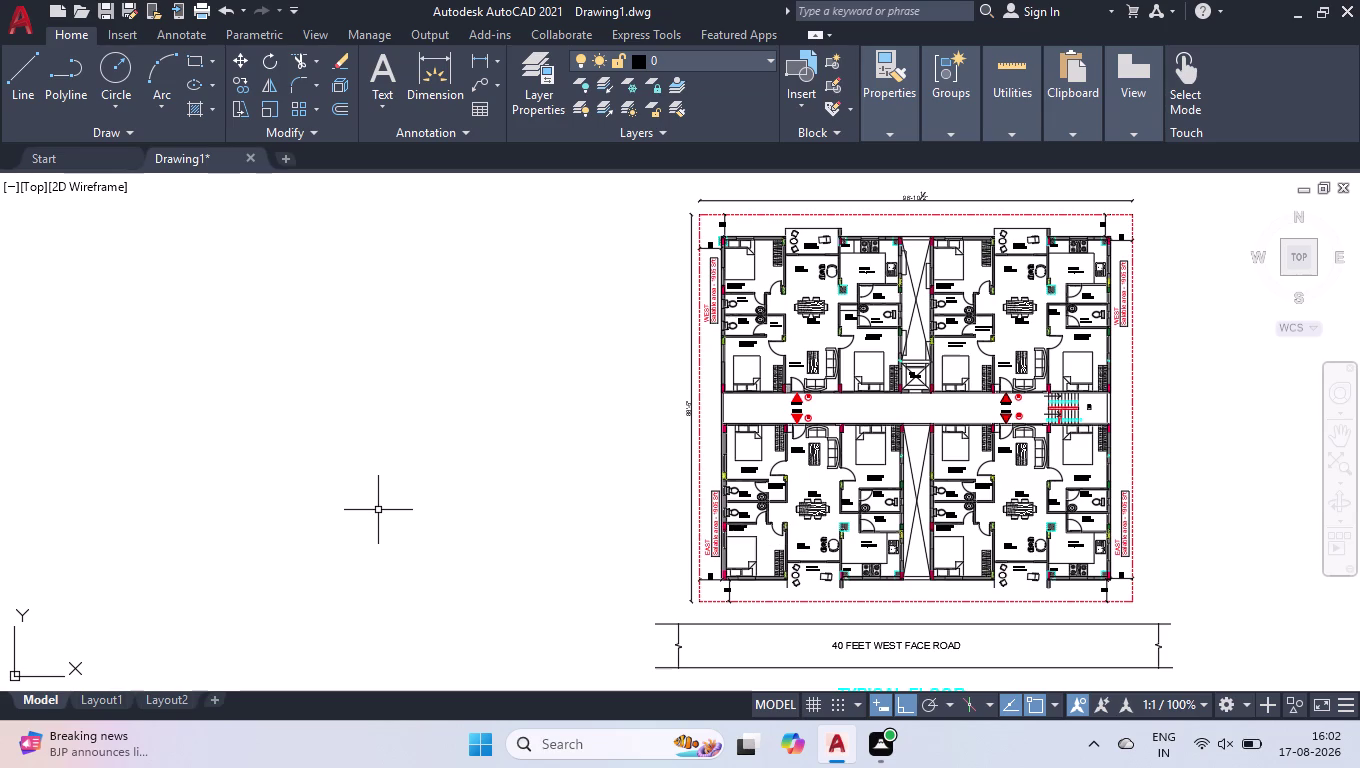
click(86, 694)
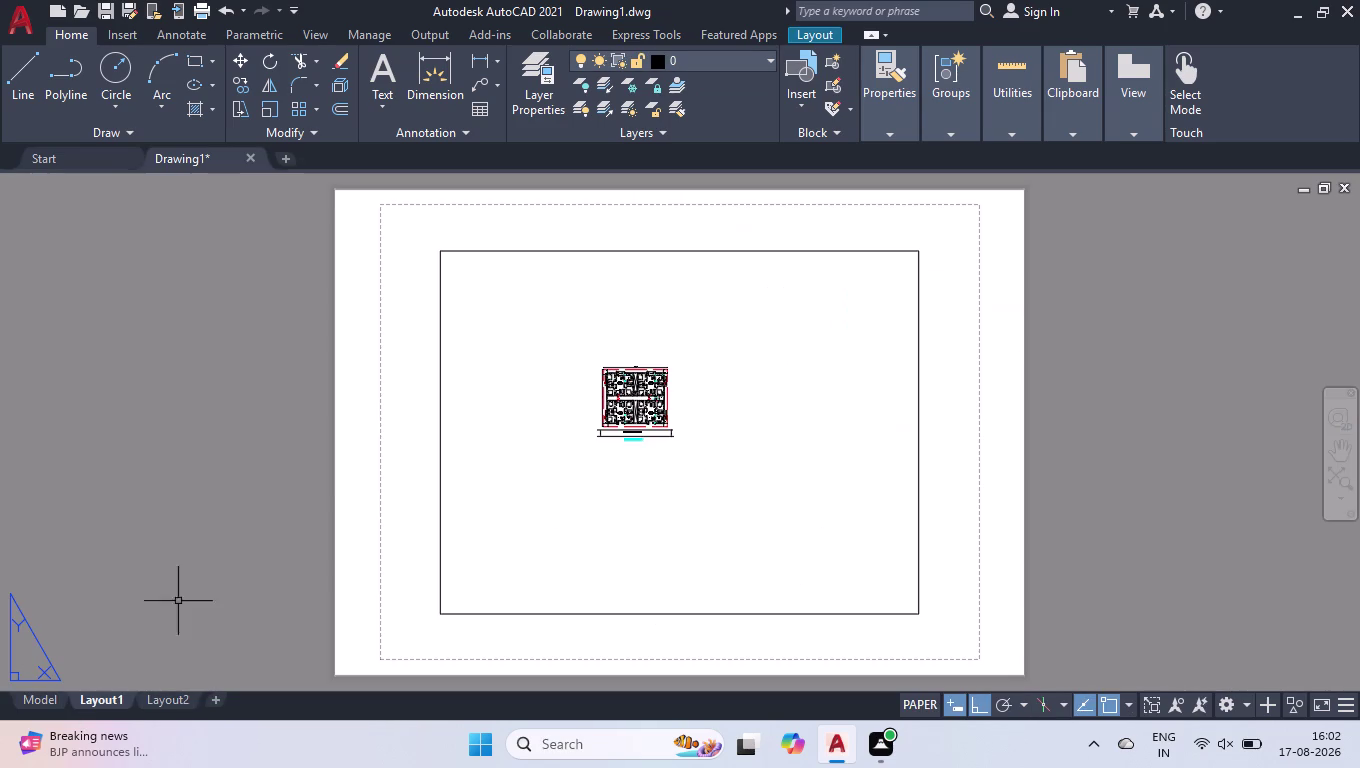
Delete the old Layout1 viewport and start modifying the layout's page setup.
click(626, 251)
key(Delete)
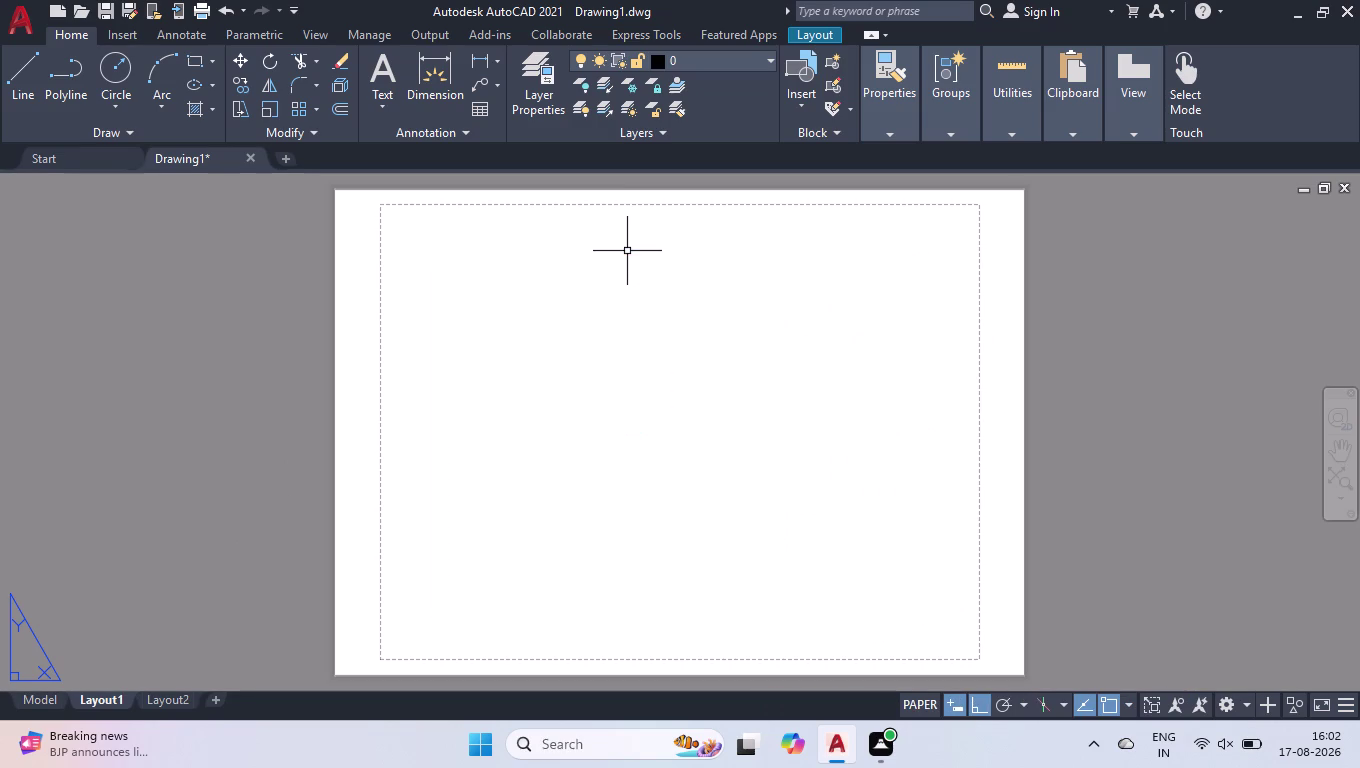
right_click(109, 700)
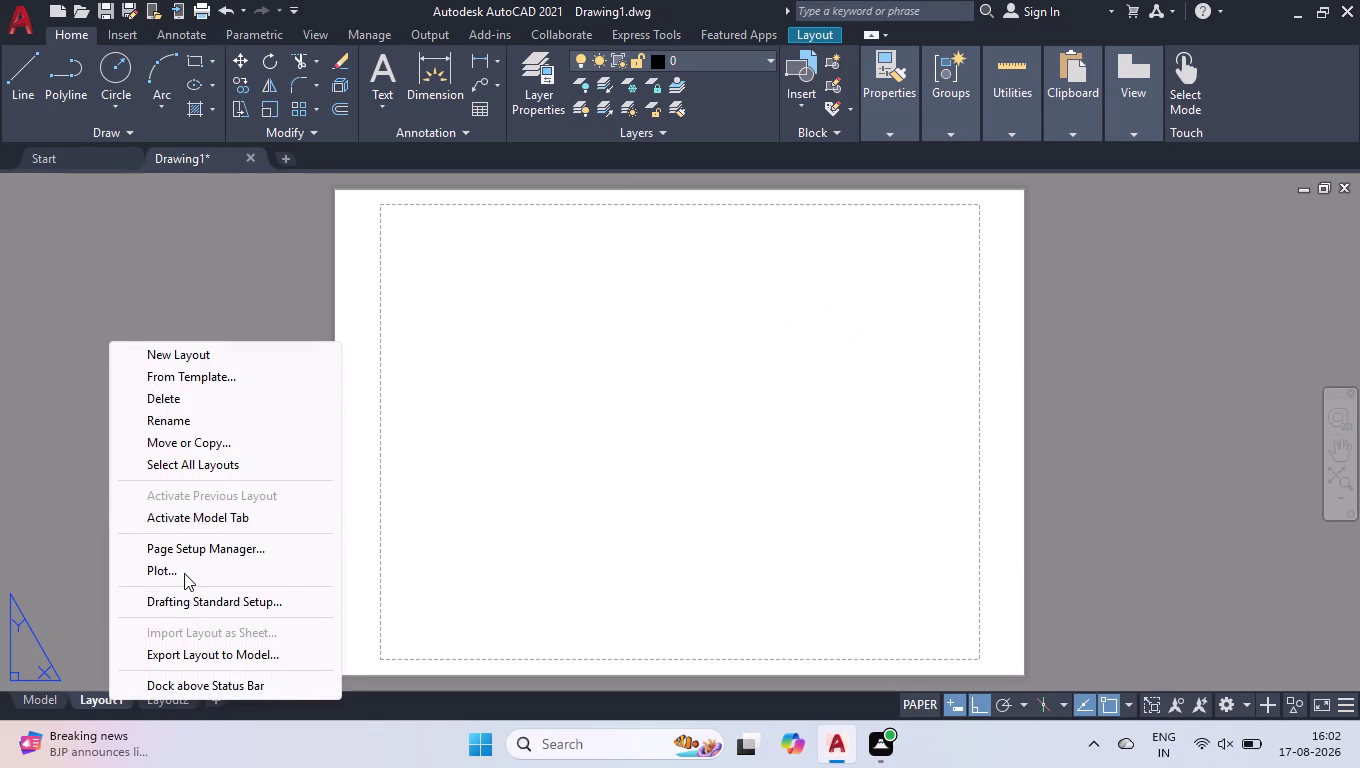
click(189, 556)
click(820, 334)
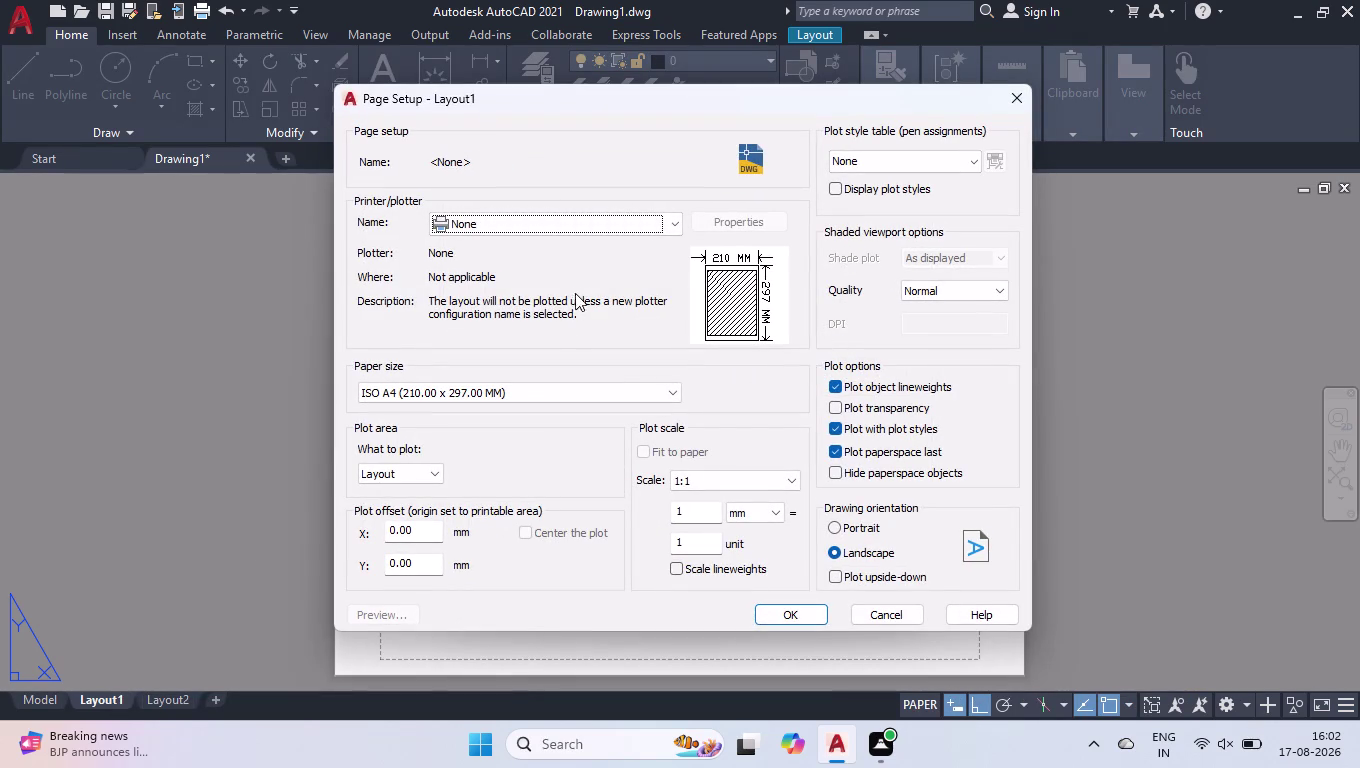
Set paper ISO A3, plotter DWG To PDF.pc3 and Presentation quality, then close.
click(550, 386)
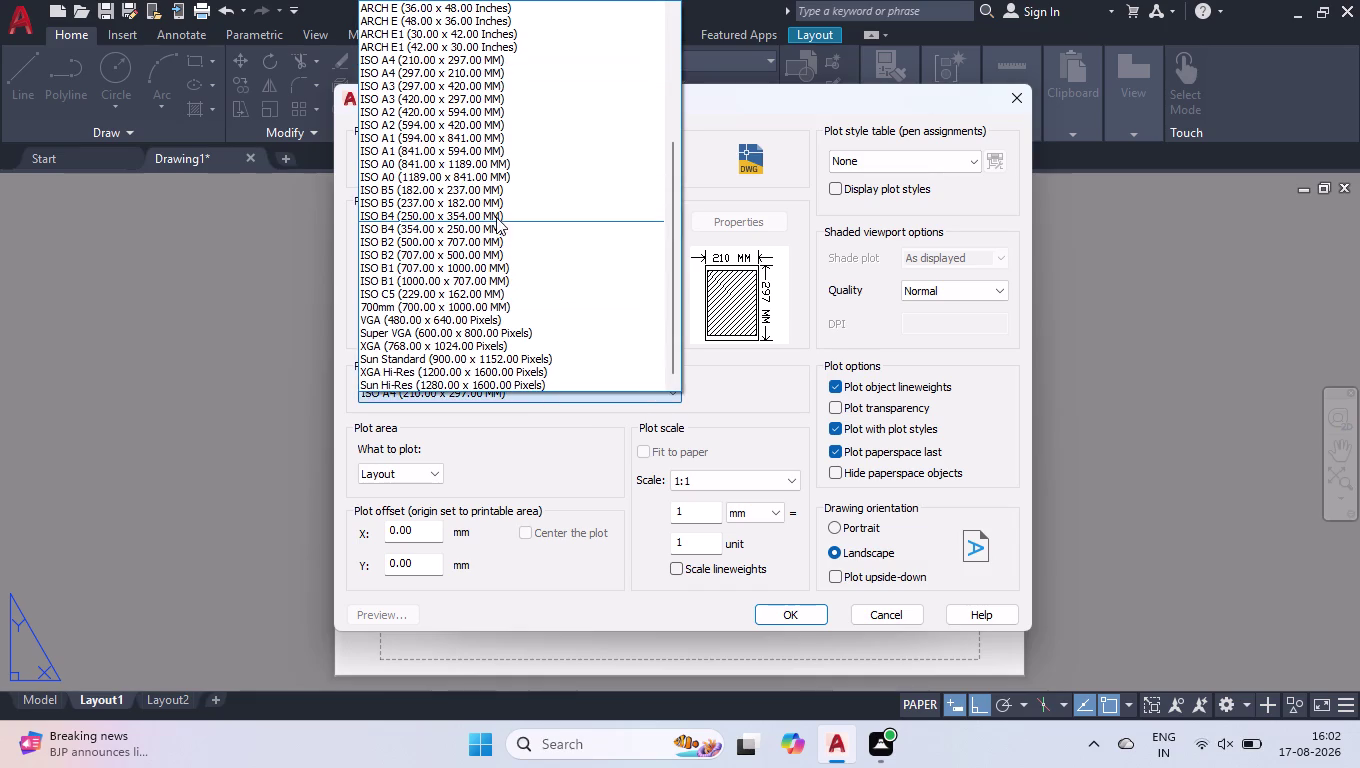
scroll(up, 3)
scroll(up, 3)
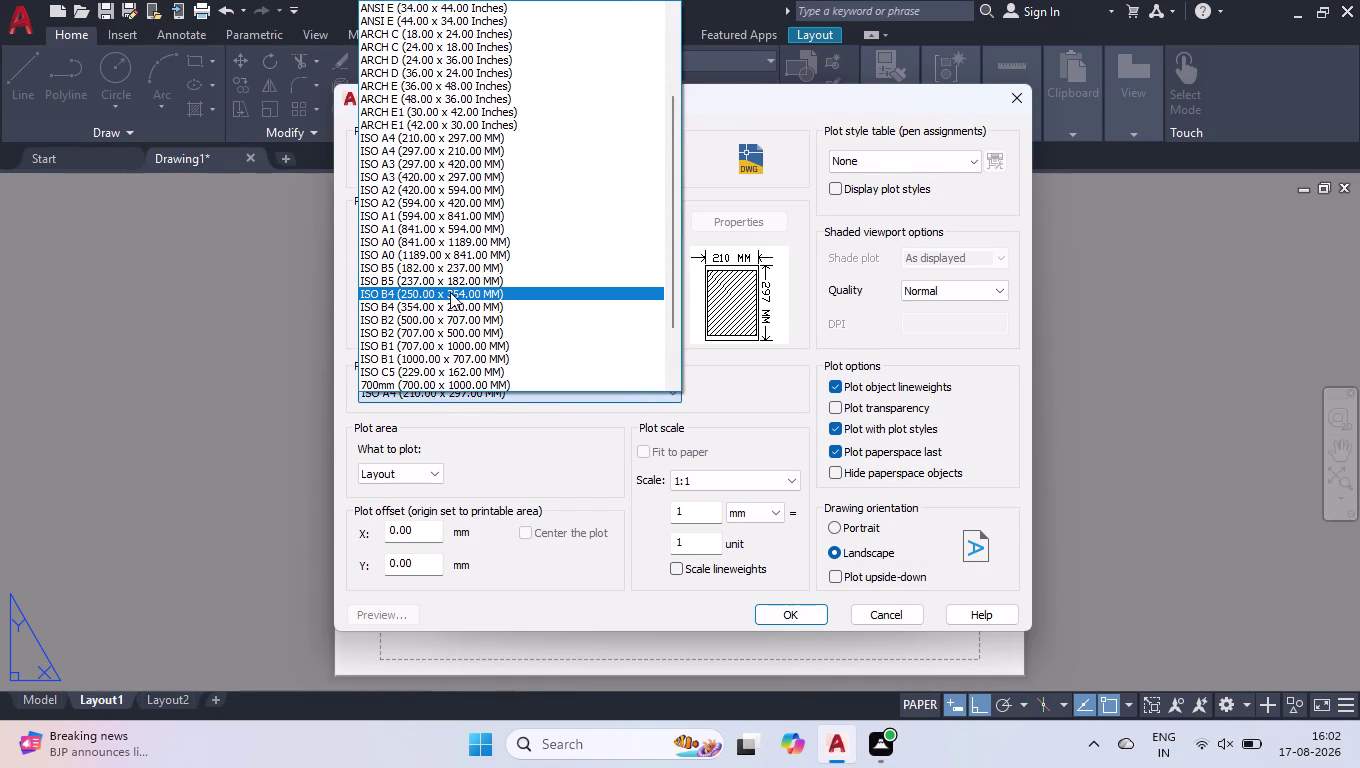
click(463, 165)
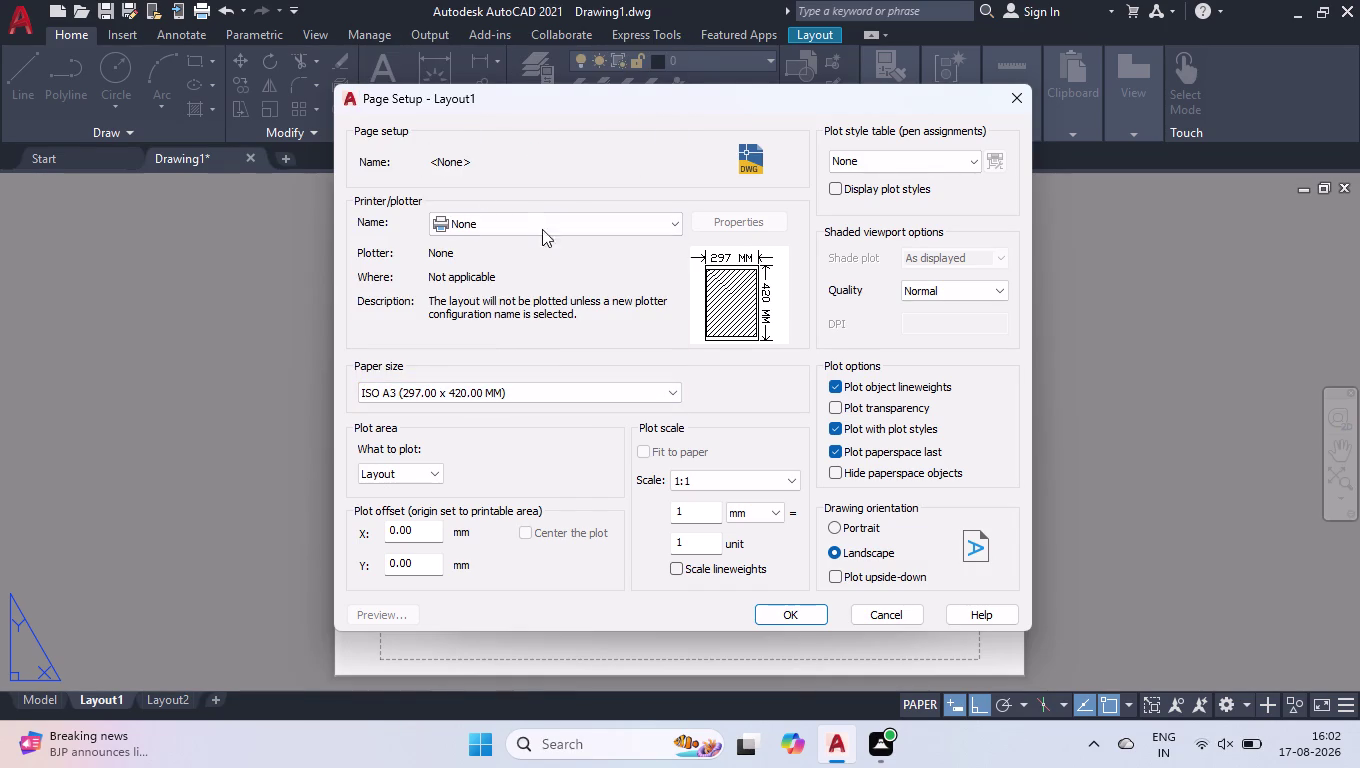
click(548, 228)
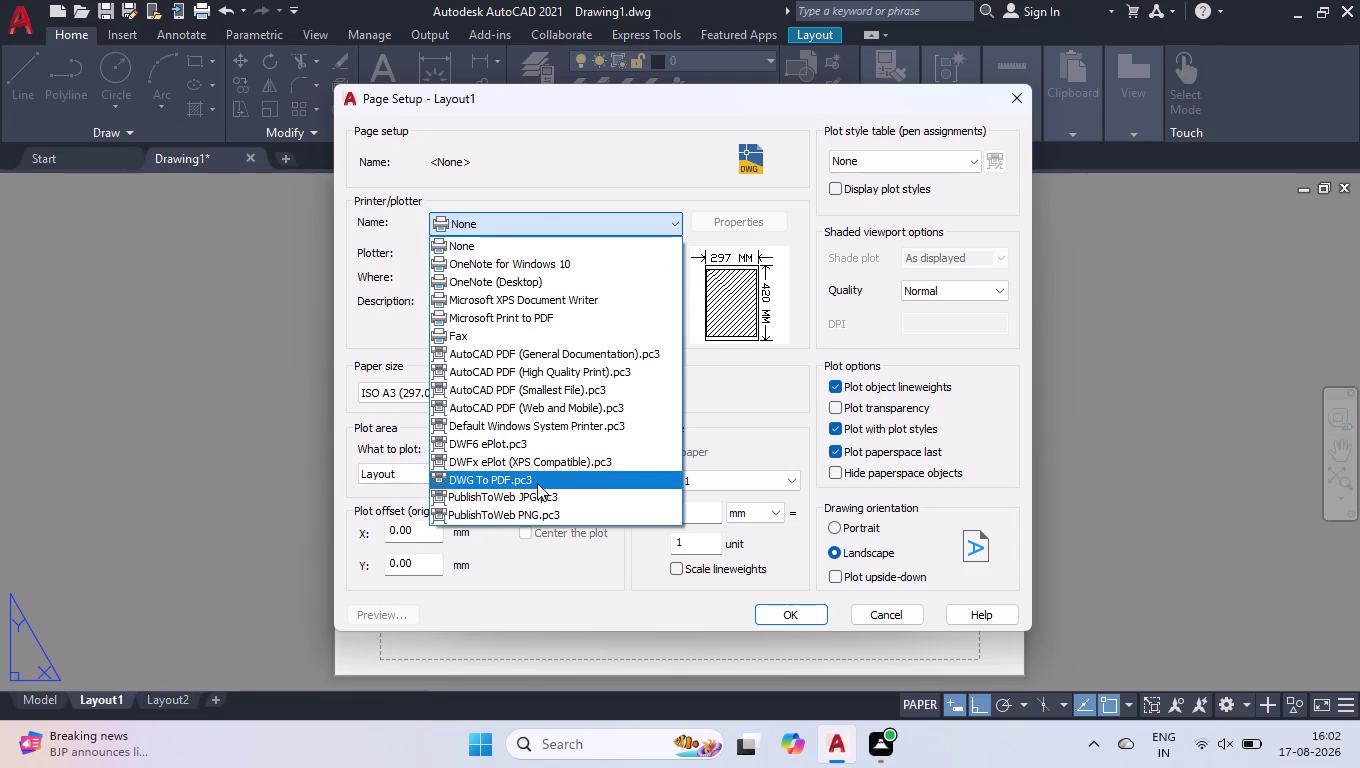
click(537, 476)
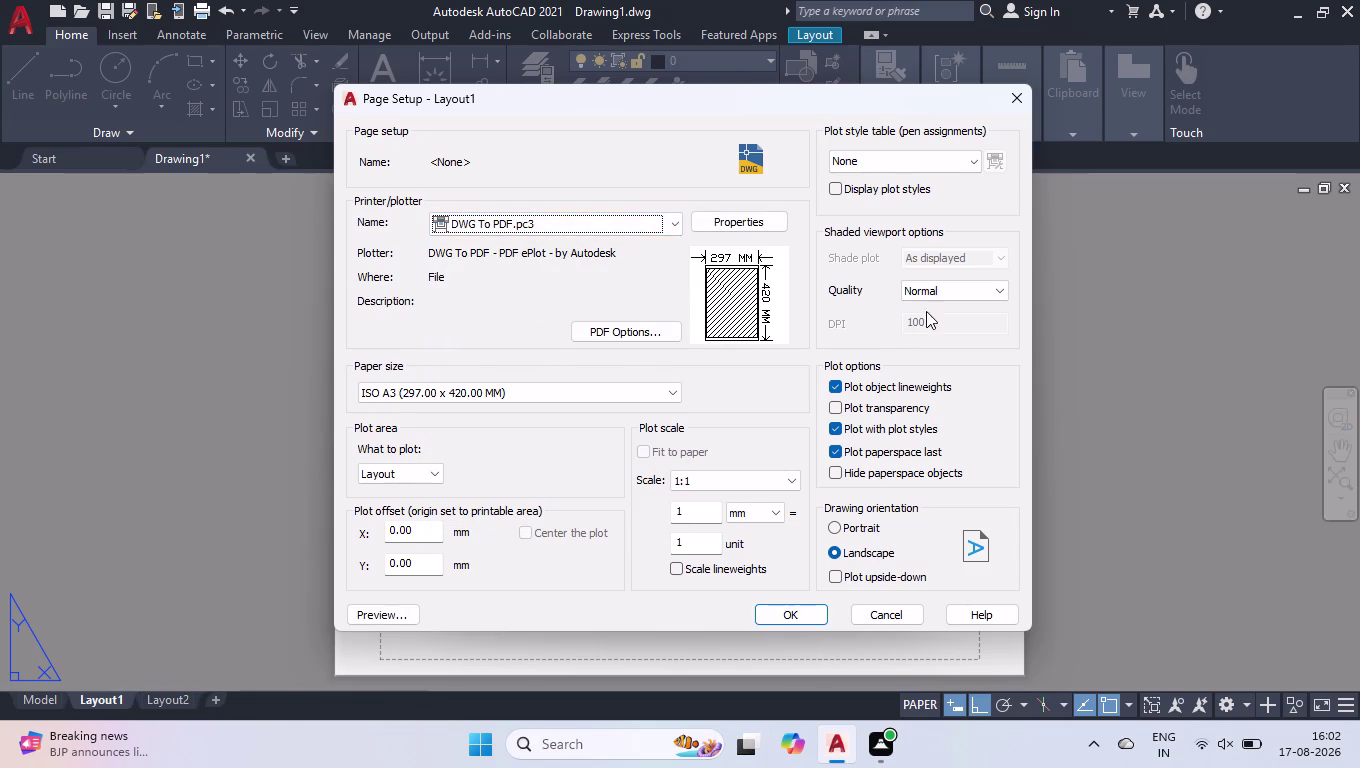
click(941, 293)
click(927, 351)
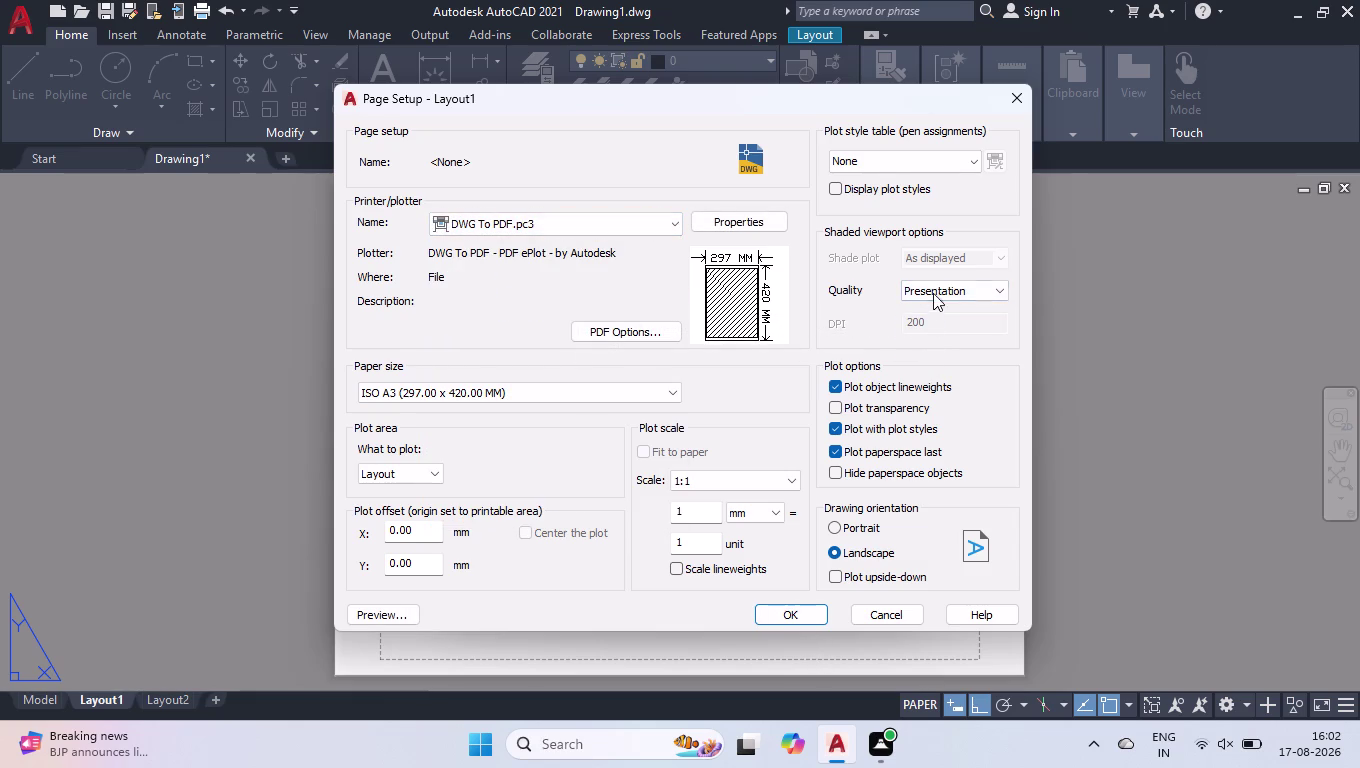
click(933, 293)
click(927, 359)
click(808, 608)
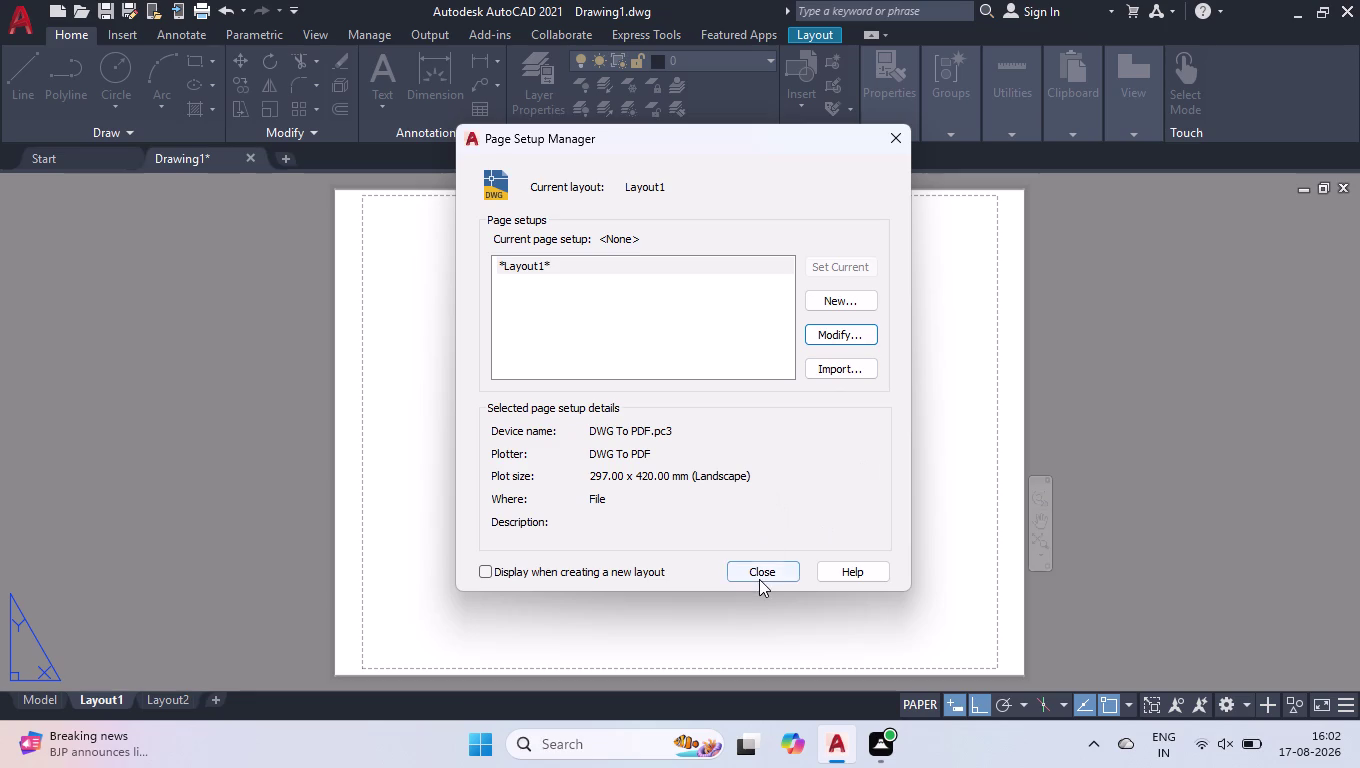
click(759, 577)
Create a new MV viewport from corner 0,0 to 420,297 and zoom out.
text(MV)
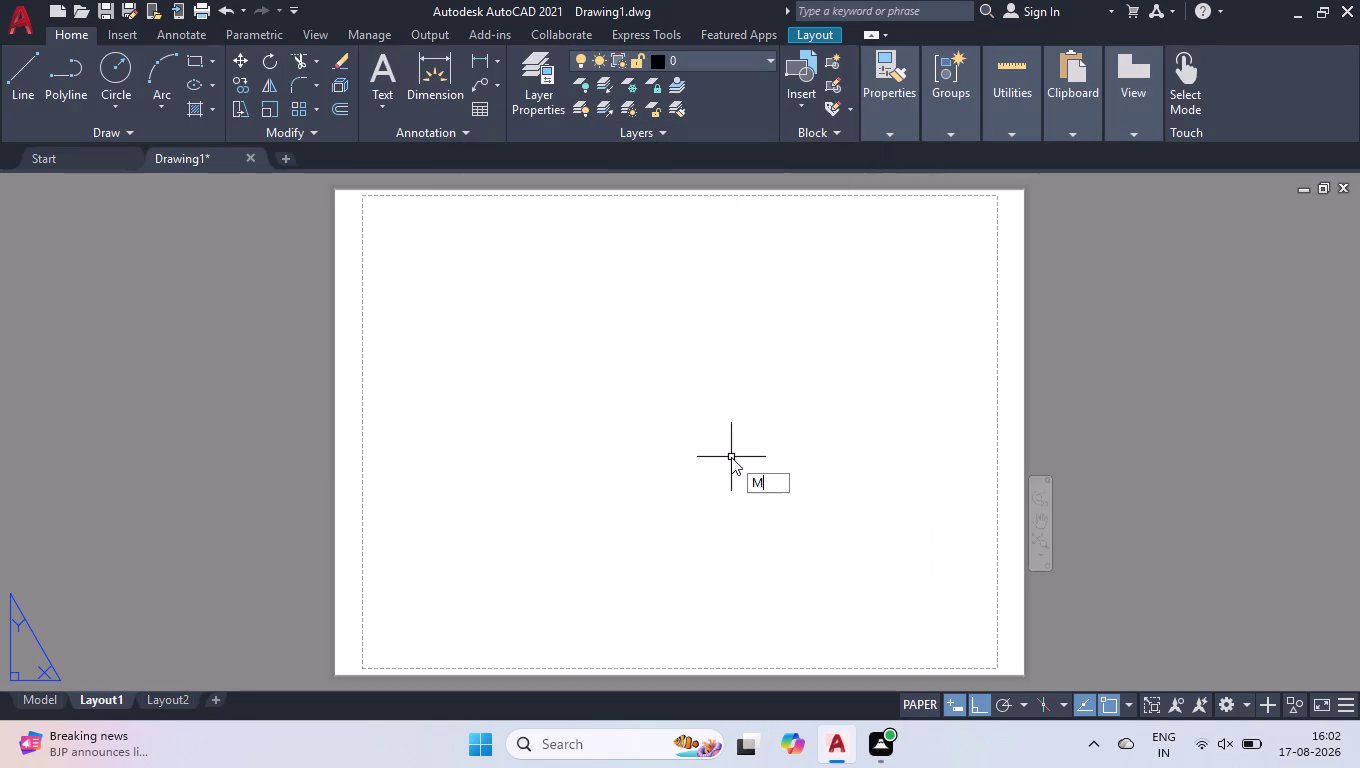
key(Return)
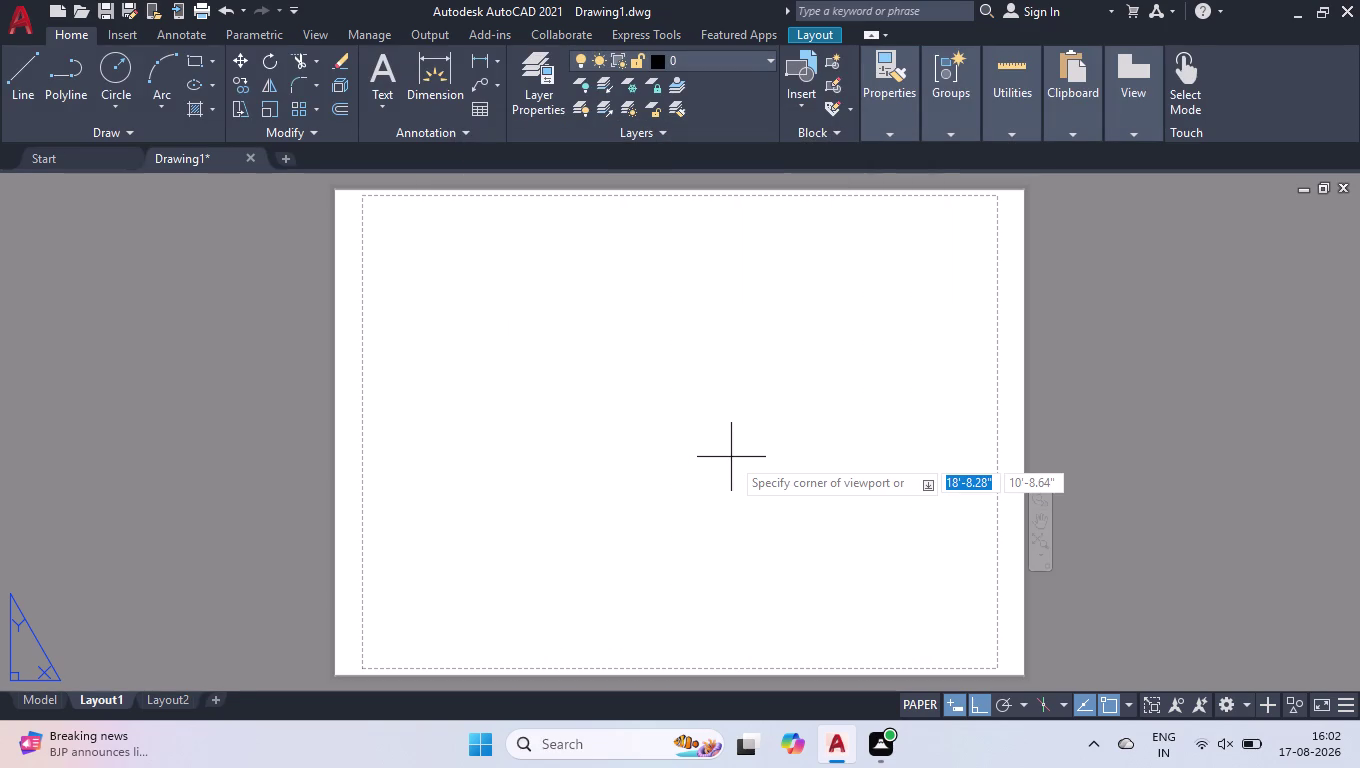
text(0,0)
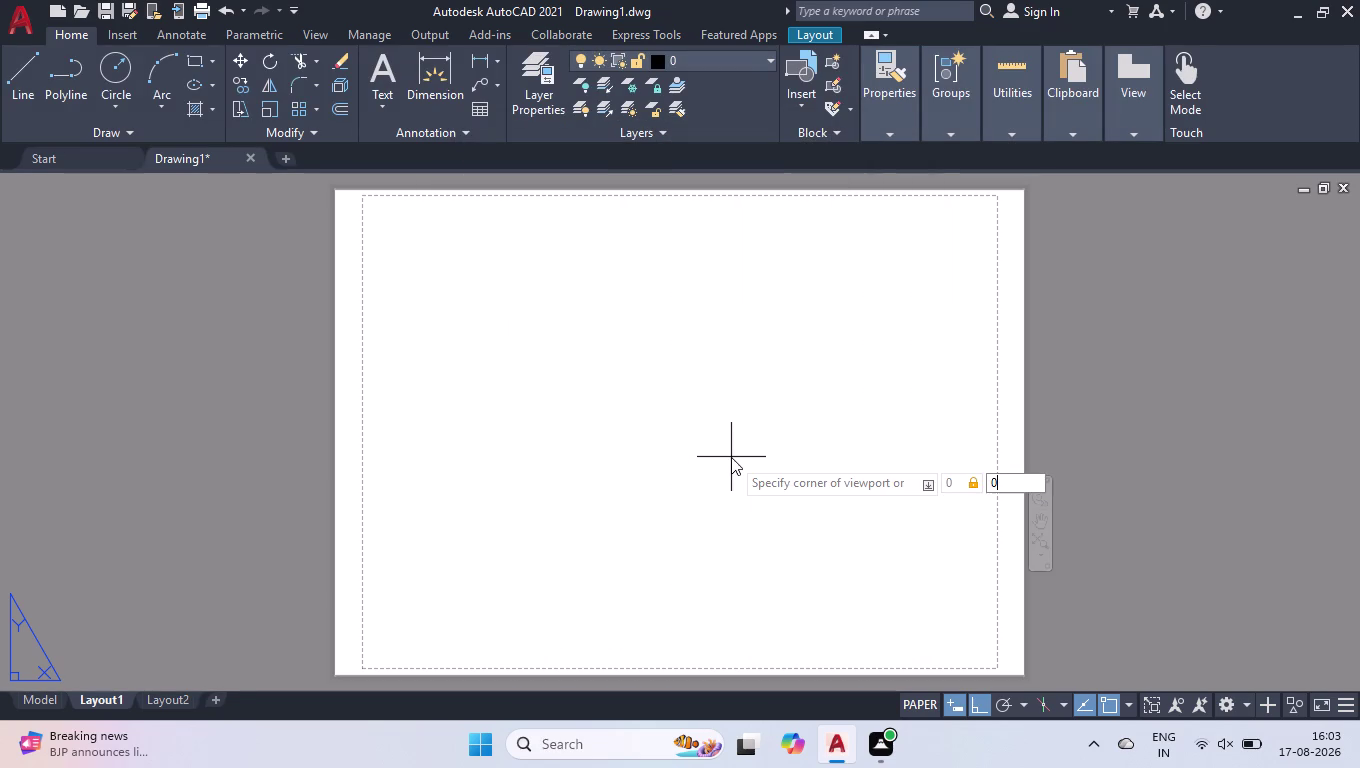
key(Return)
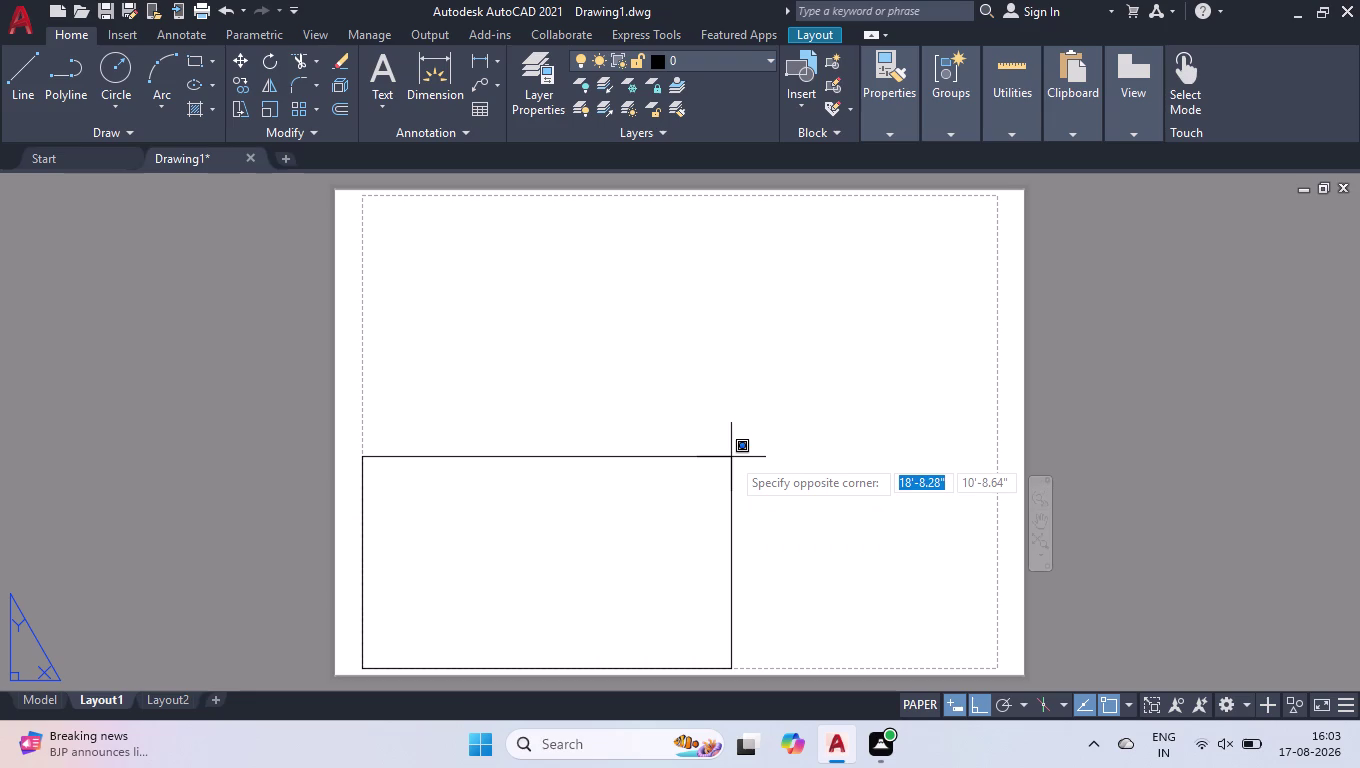
text(420)
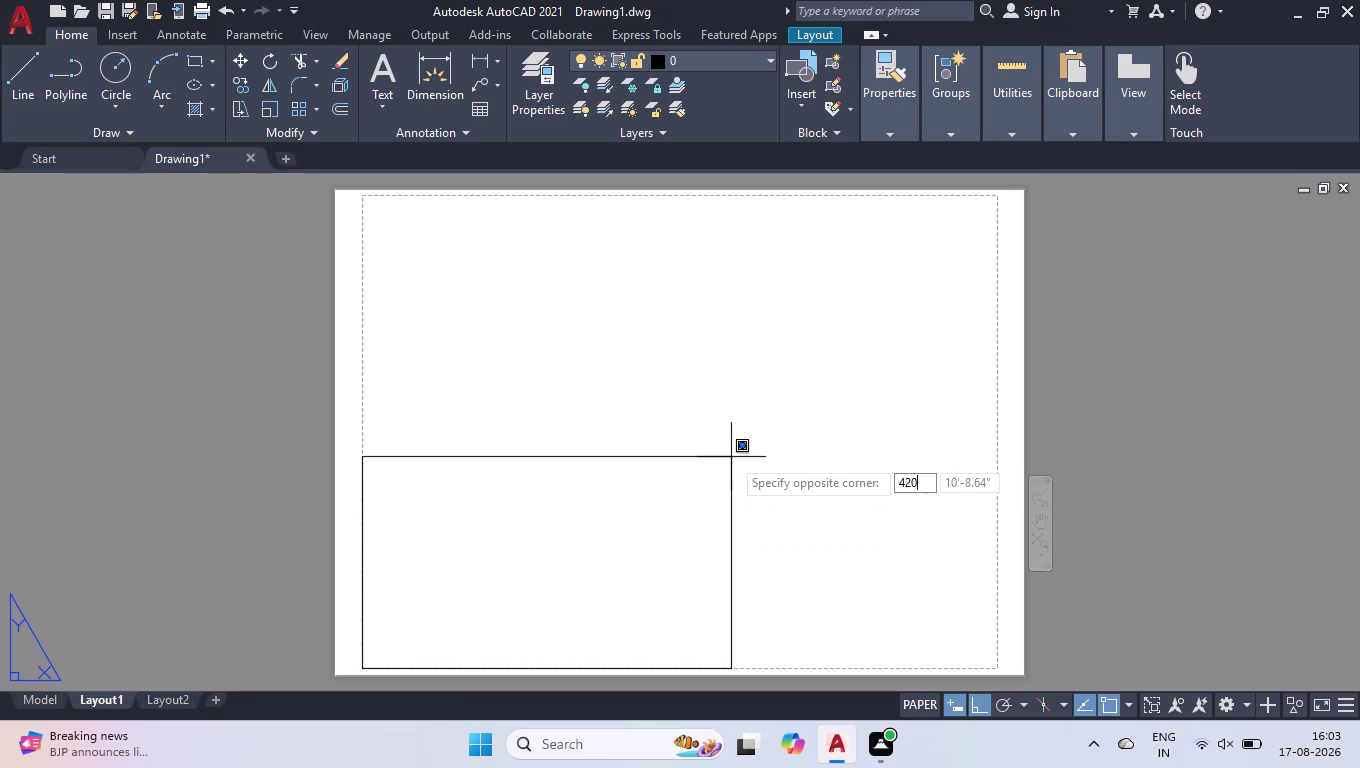
text(,)
text(297)
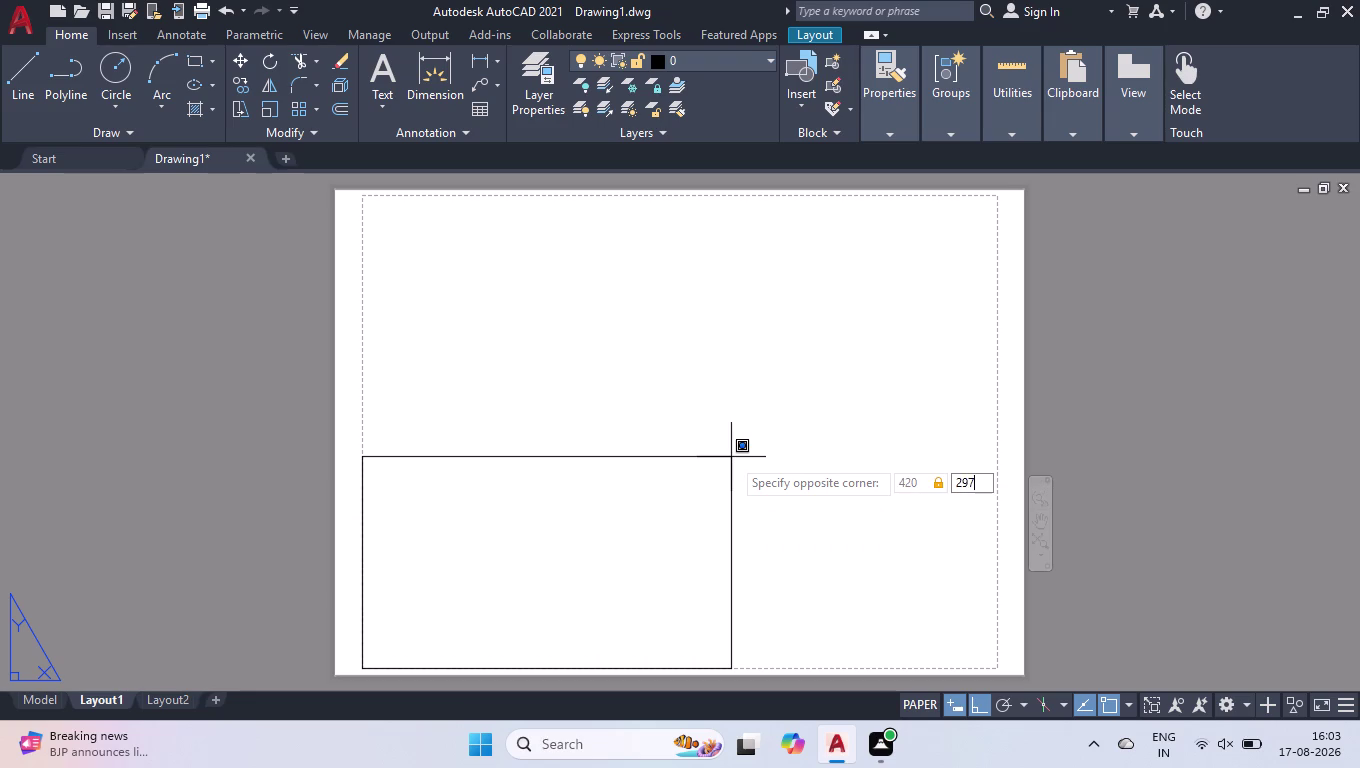
key(Return)
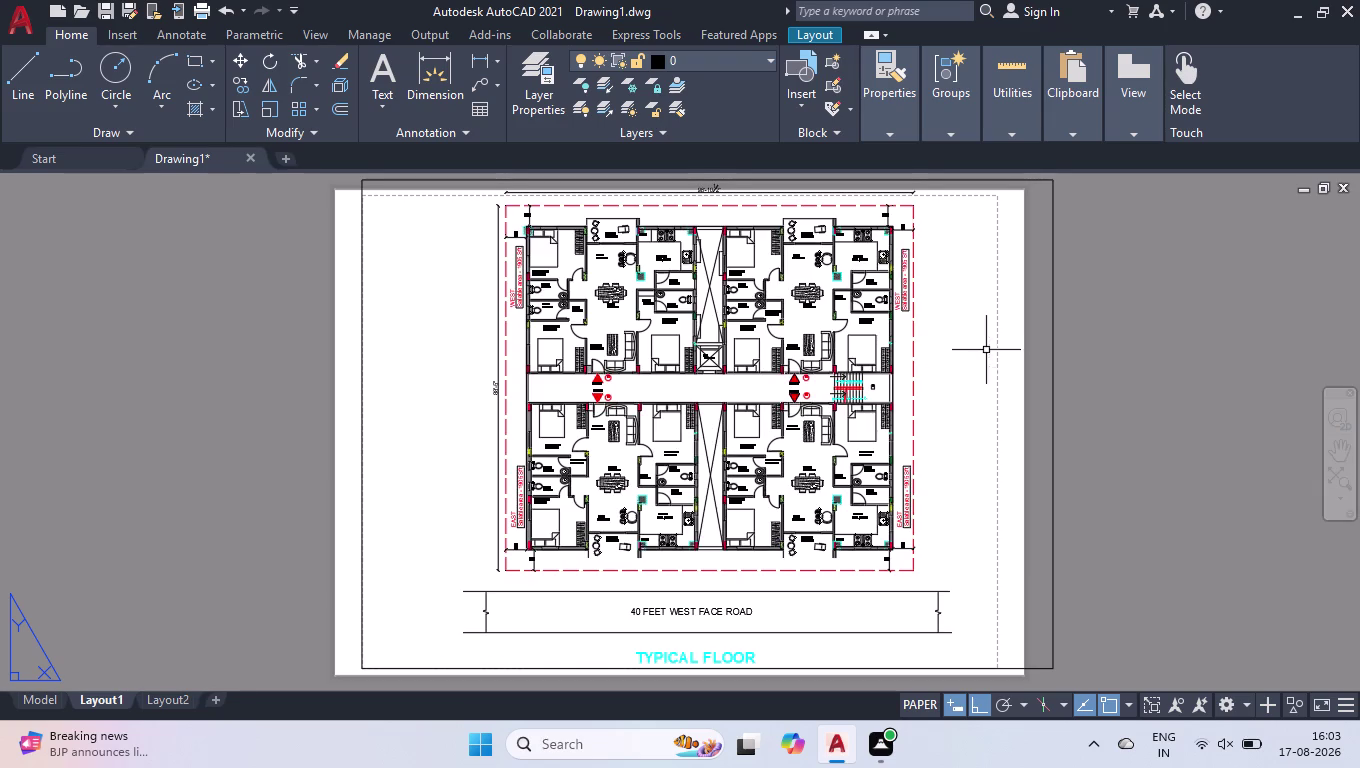
scroll(down, 3)
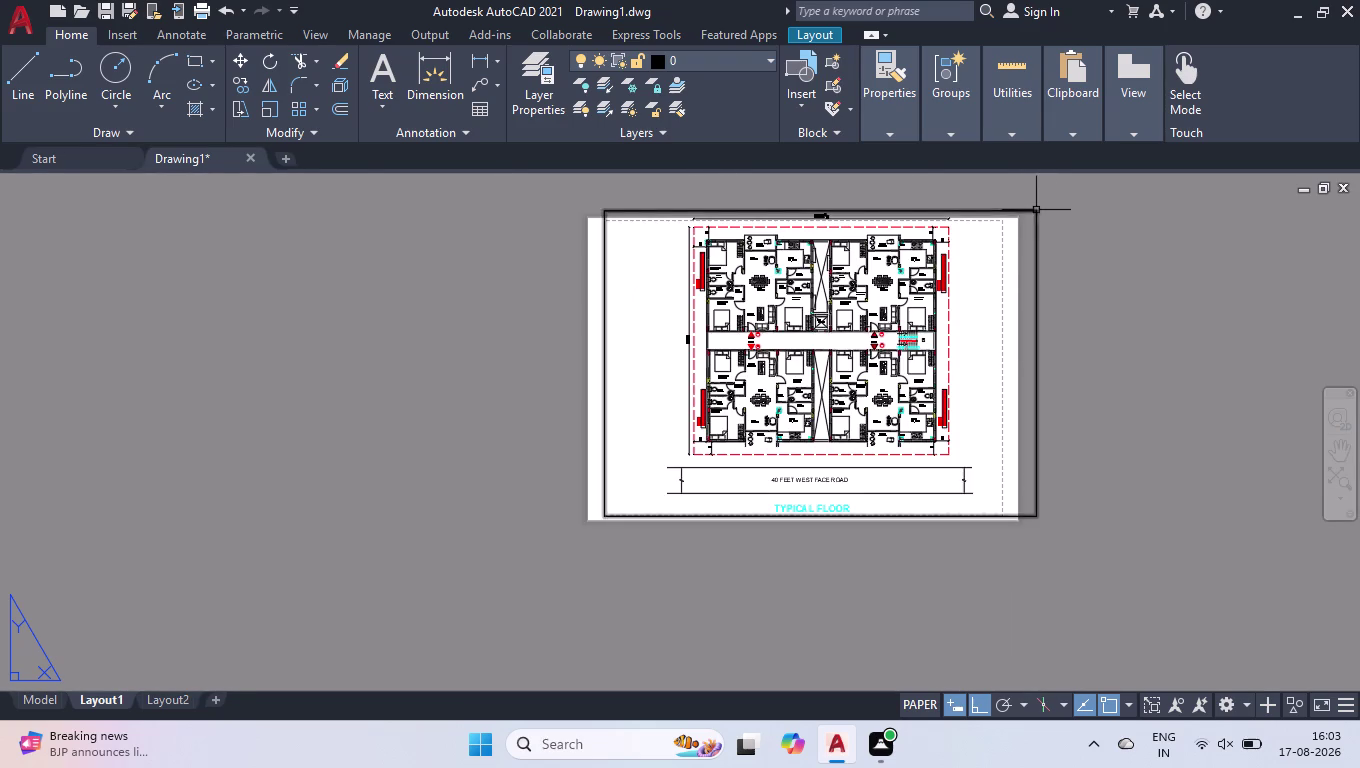
Select the viewport and drag its top-right corner grip inward on the sheet.
scroll(up, 3)
scroll(up, 3)
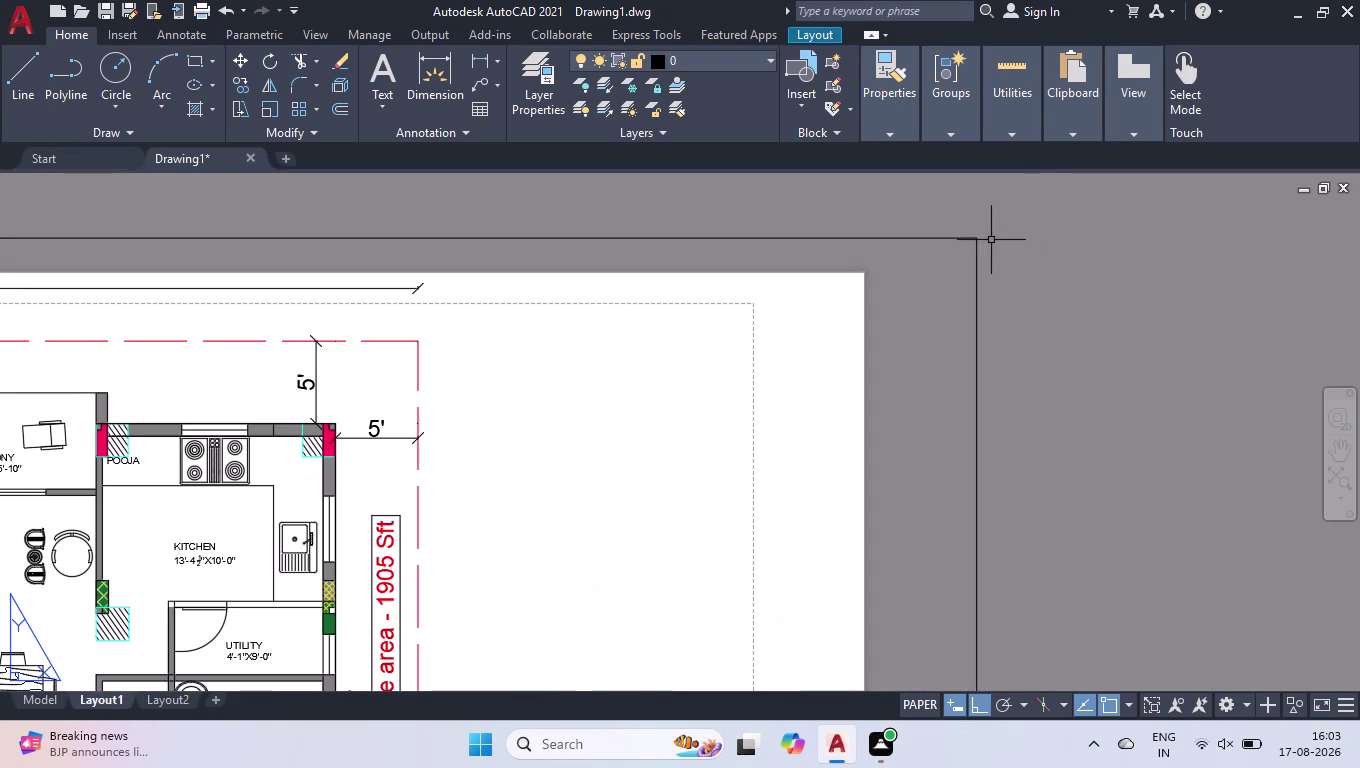
click(976, 240)
click(976, 237)
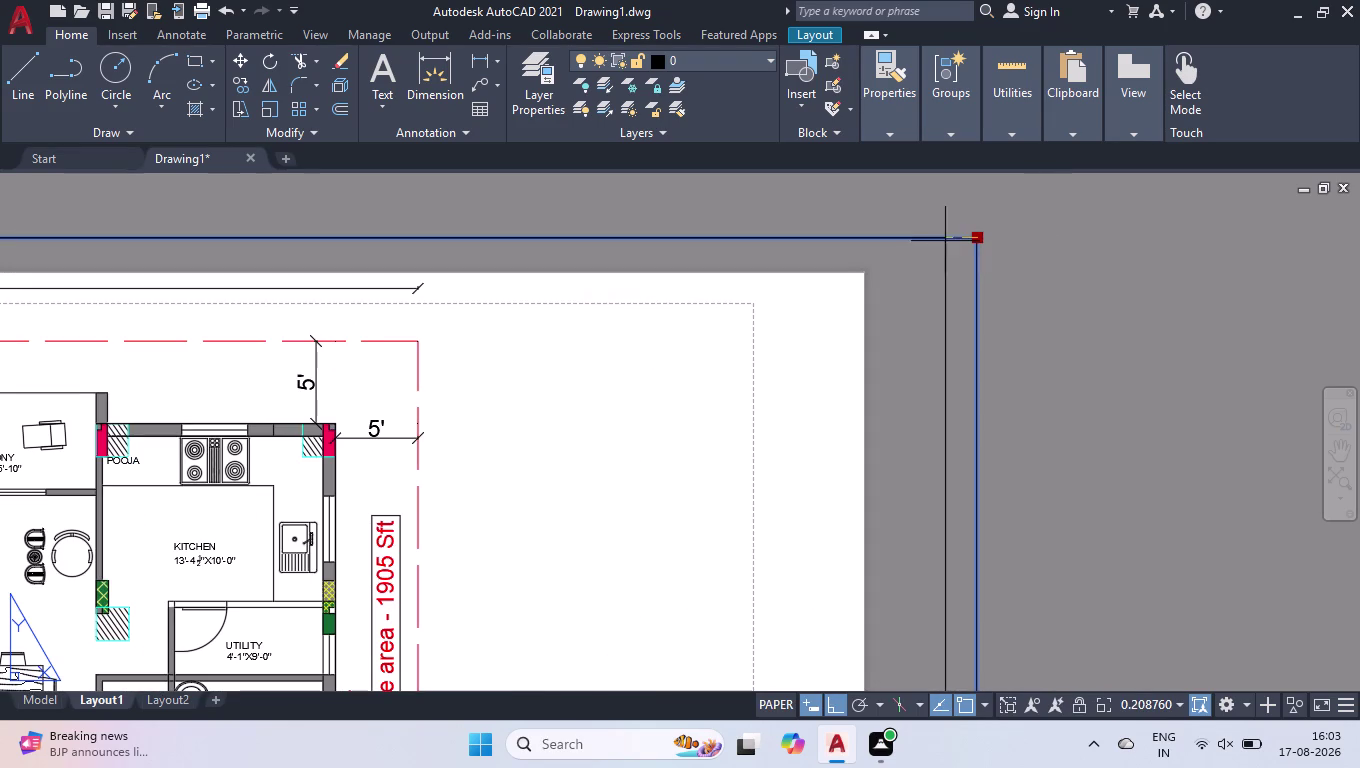
click(751, 304)
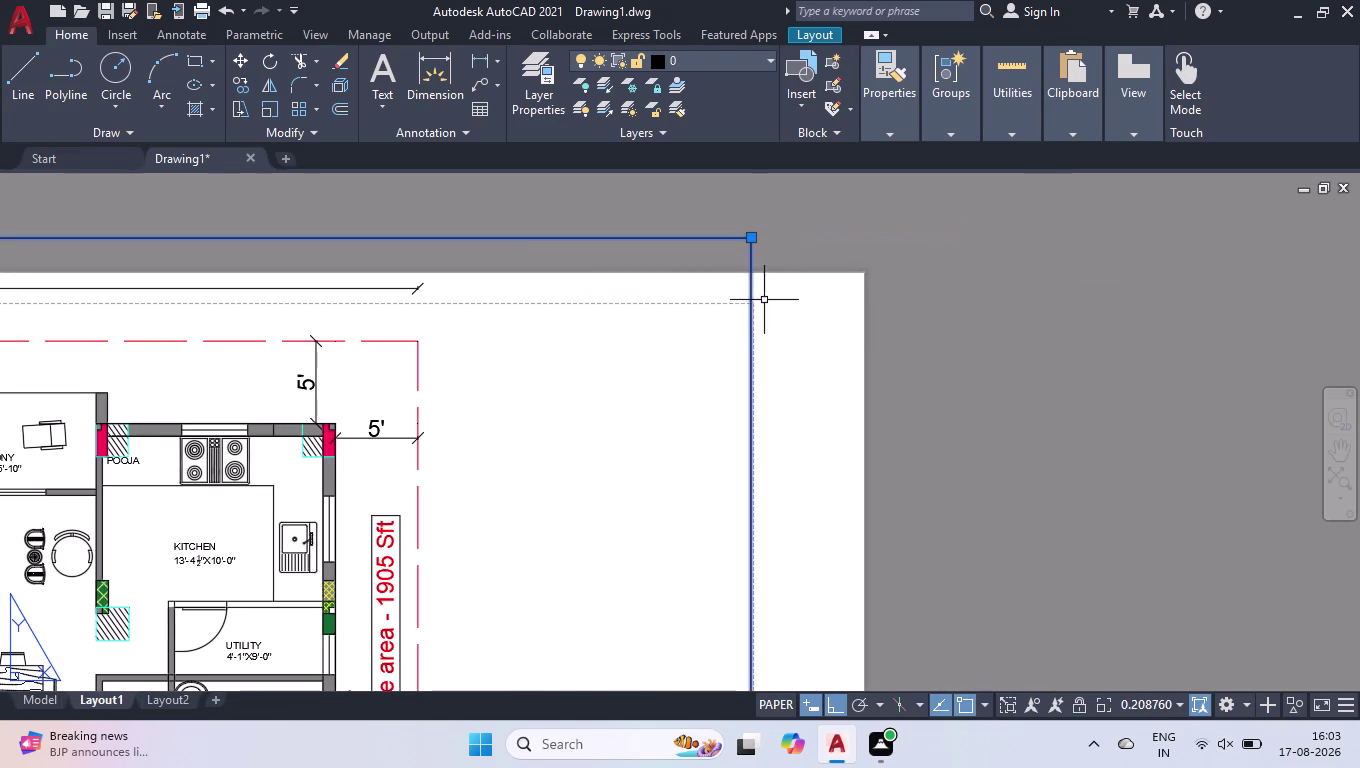
click(750, 236)
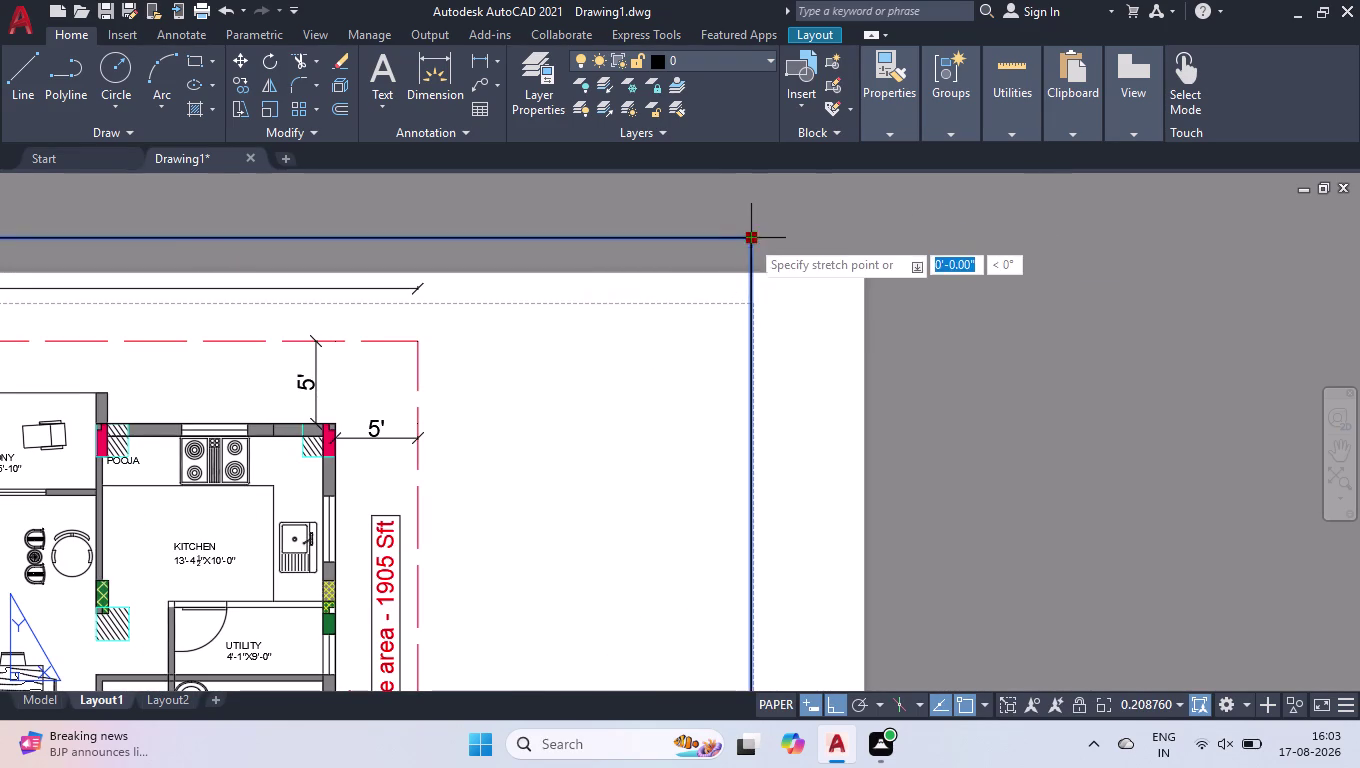
click(747, 303)
scroll(down, 3)
scroll(down, 3)
scroll(up, 3)
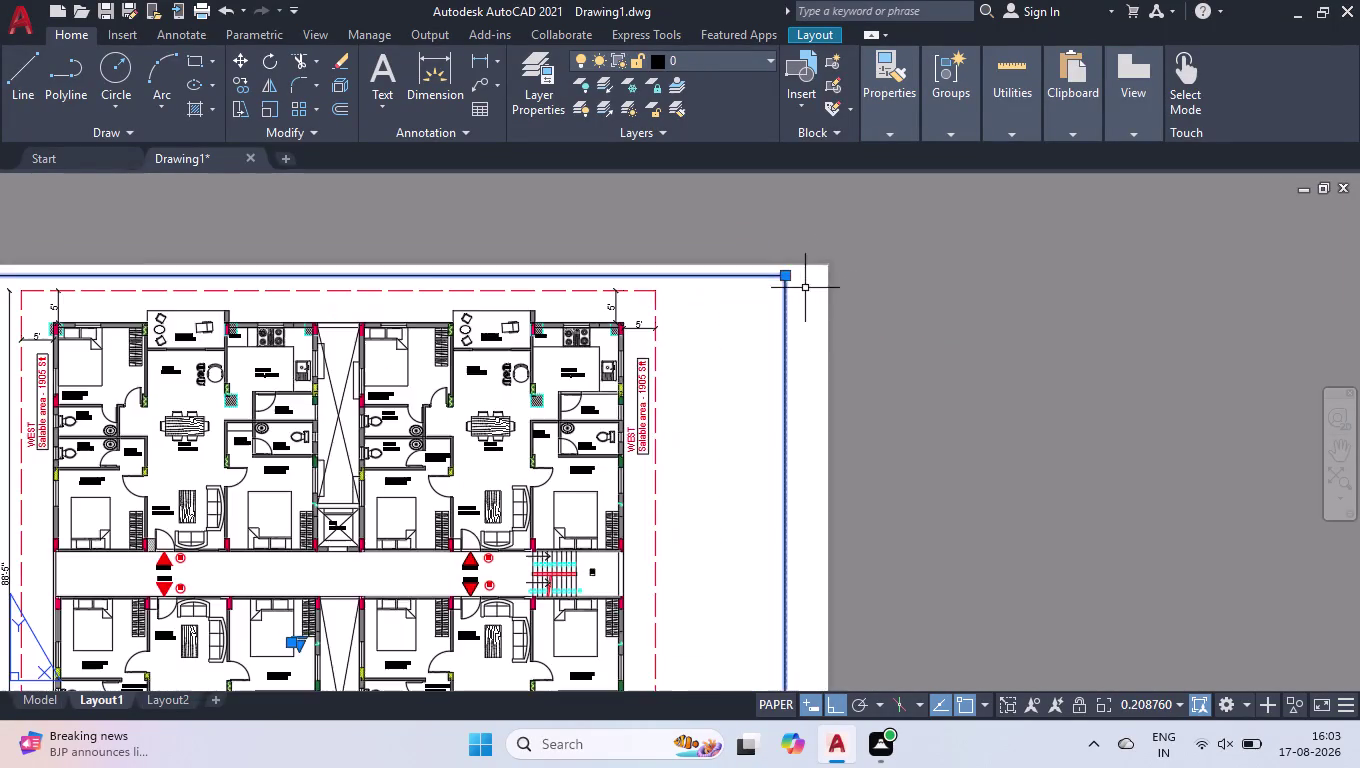
scroll(down, 3)
click(884, 234)
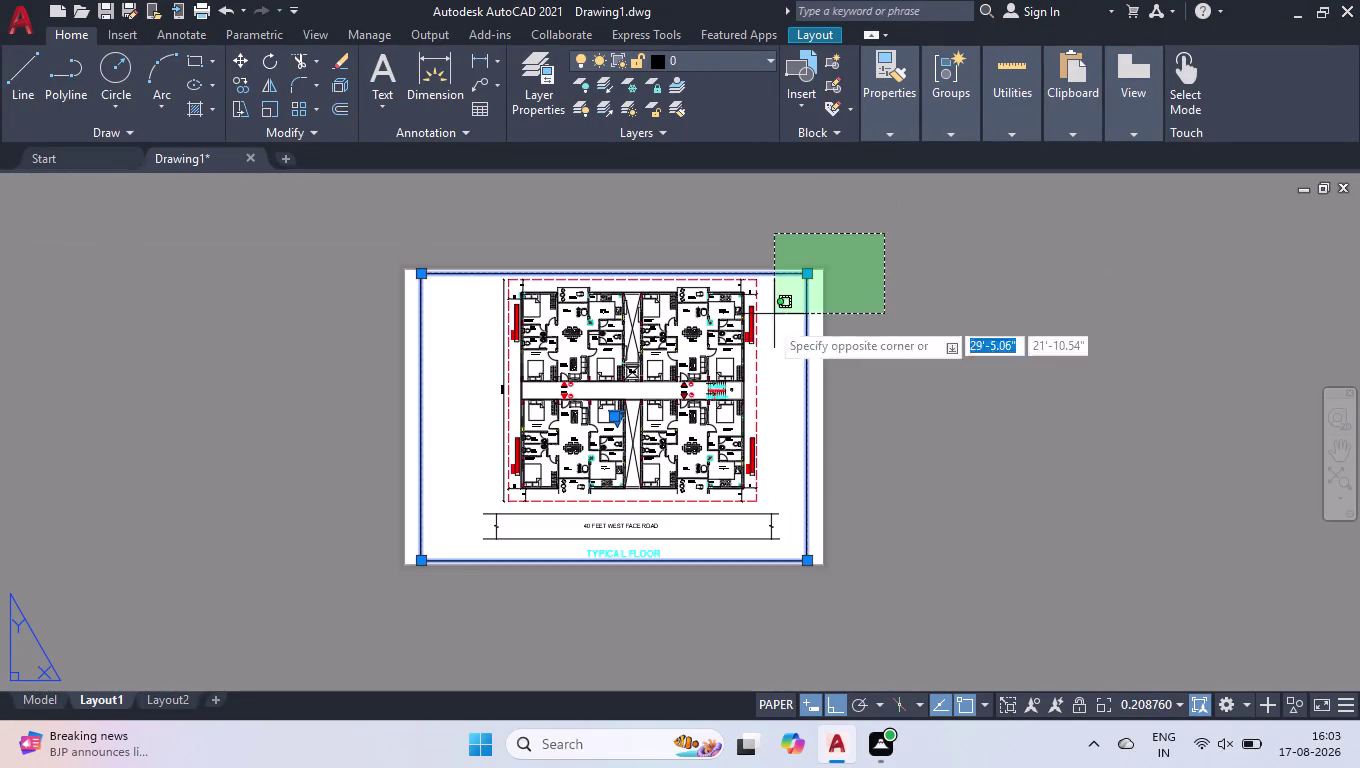
click(735, 375)
Reselect the viewport and stretch its top-right corner grip to the page margin.
scroll(up, 3)
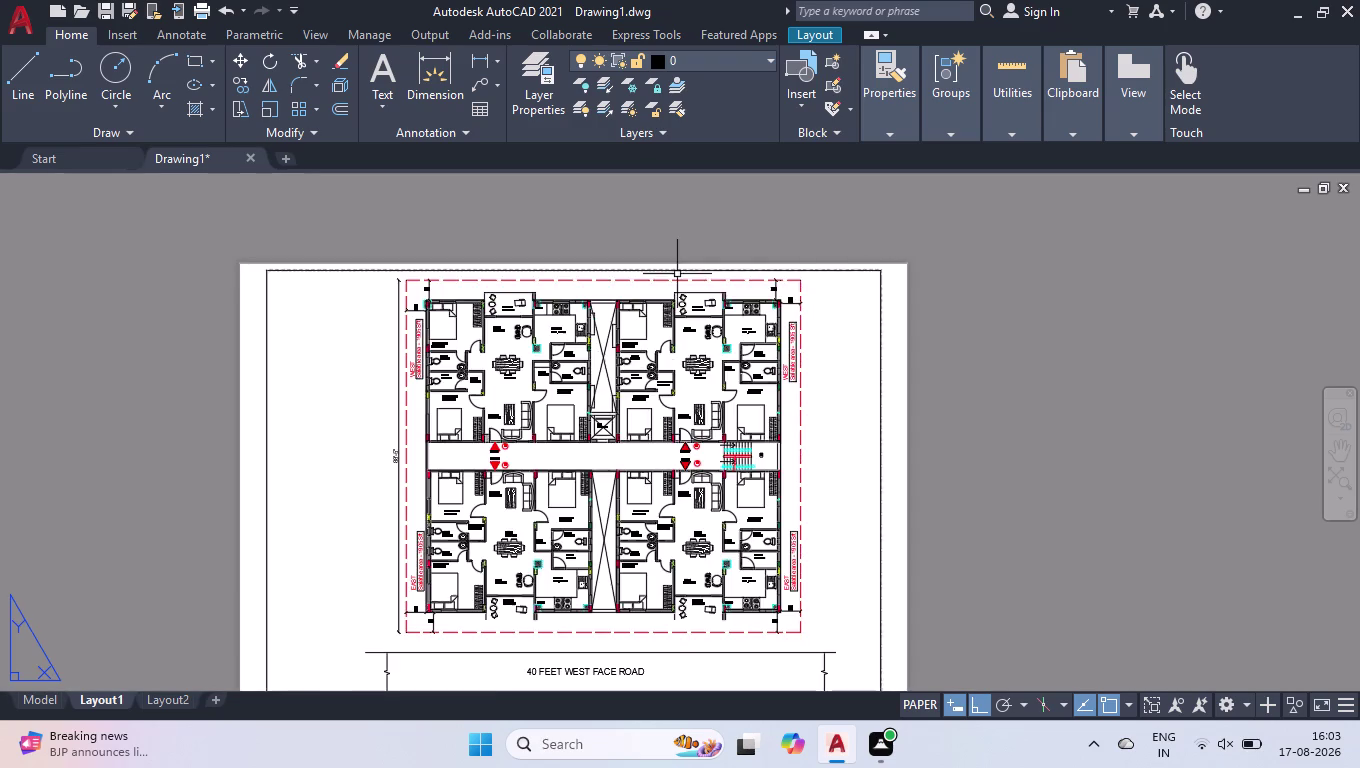
scroll(up, 3)
scroll(up, 3)
scroll(up, 3)
scroll(up, 3)
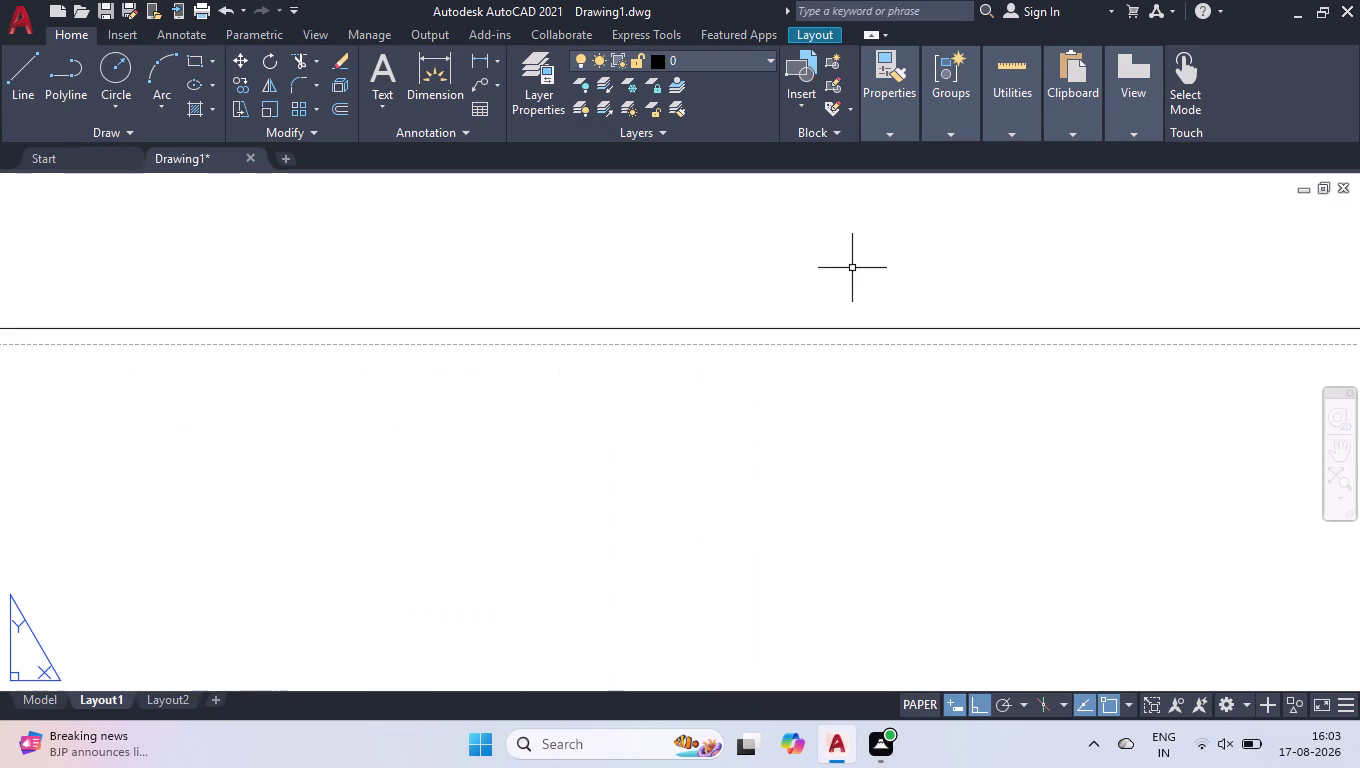
scroll(up, 3)
scroll(down, 3)
click(823, 426)
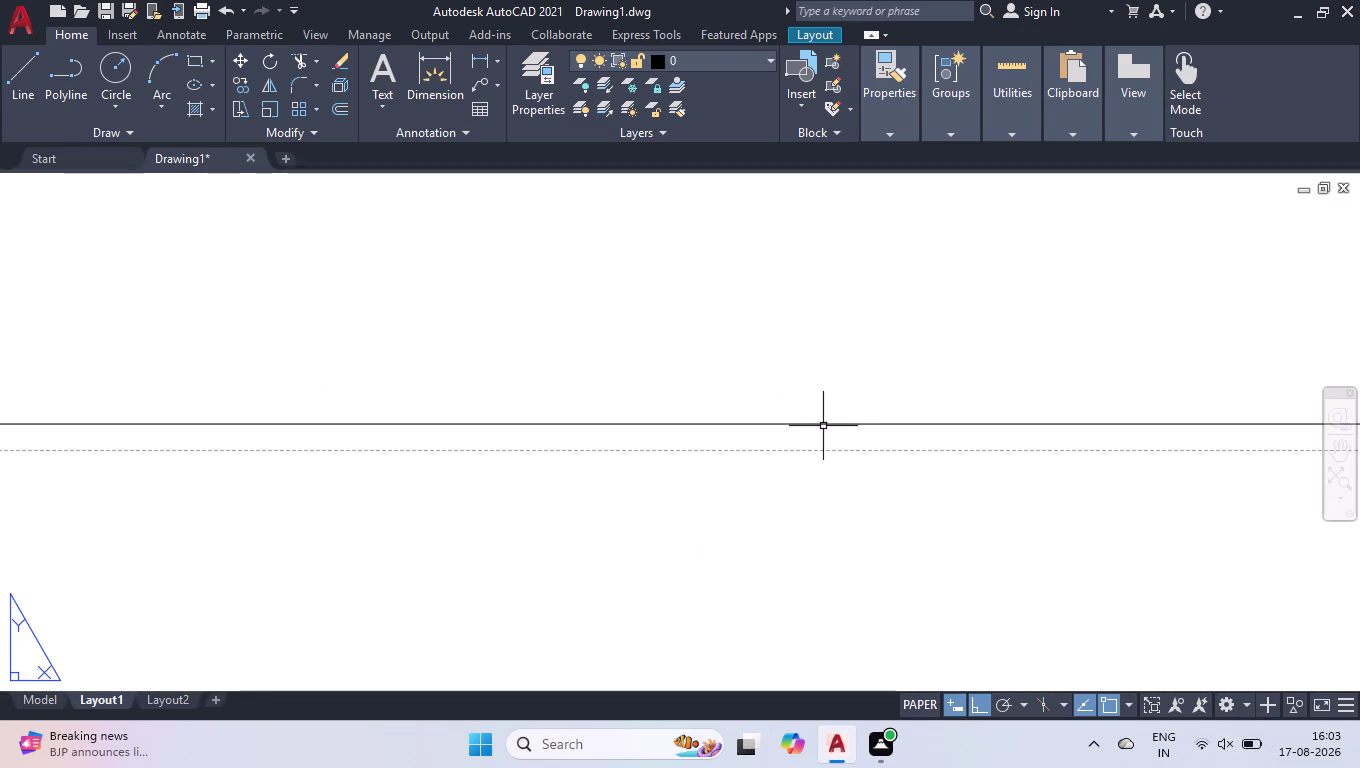
scroll(down, 3)
scroll(down, 3)
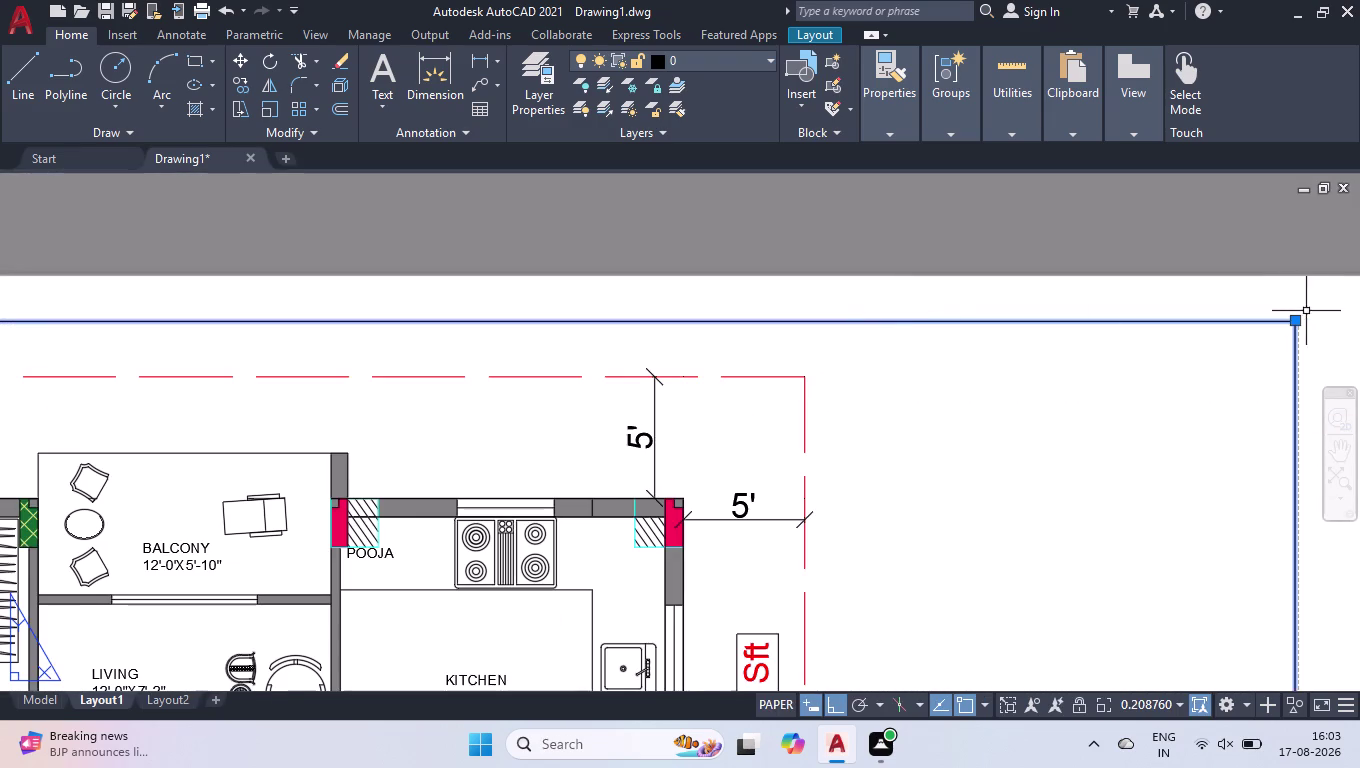
scroll(up, 3)
scroll(up, 3)
scroll(up, 3)
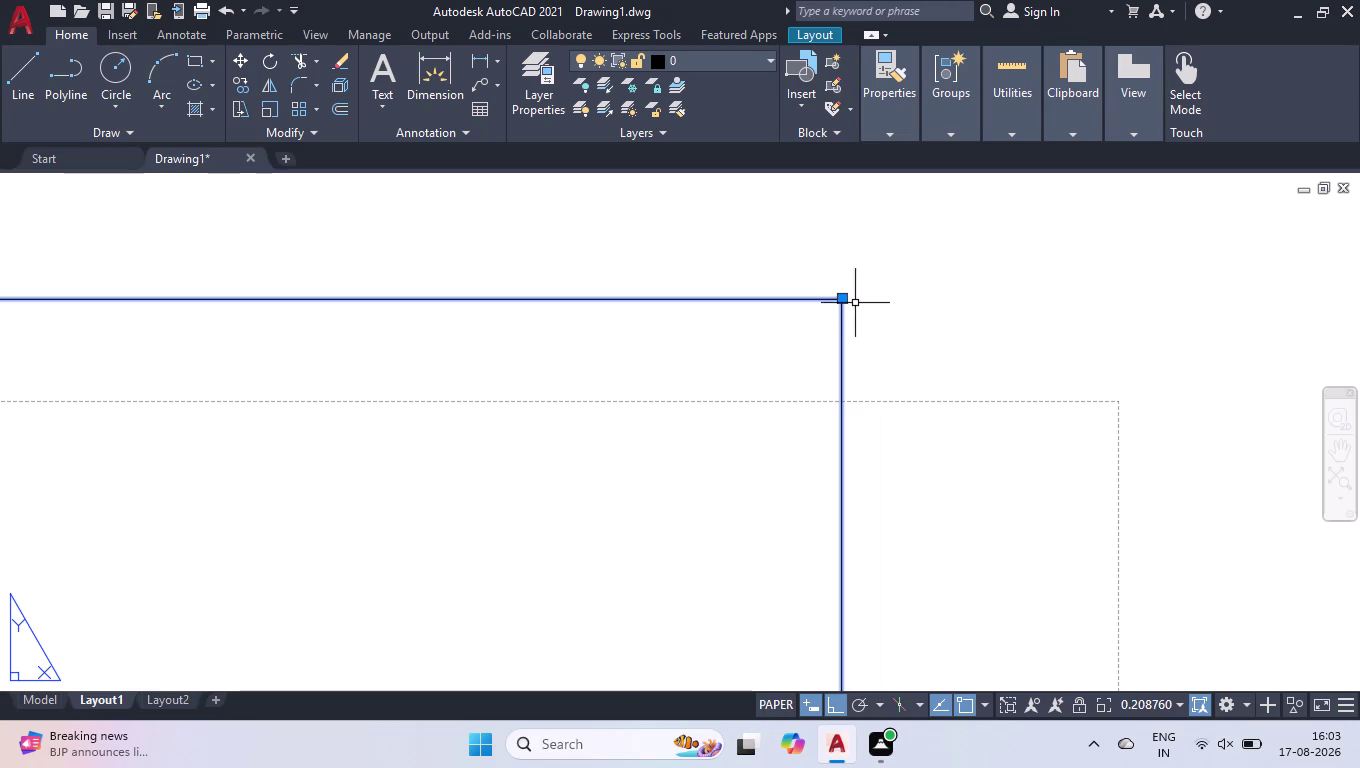
click(840, 297)
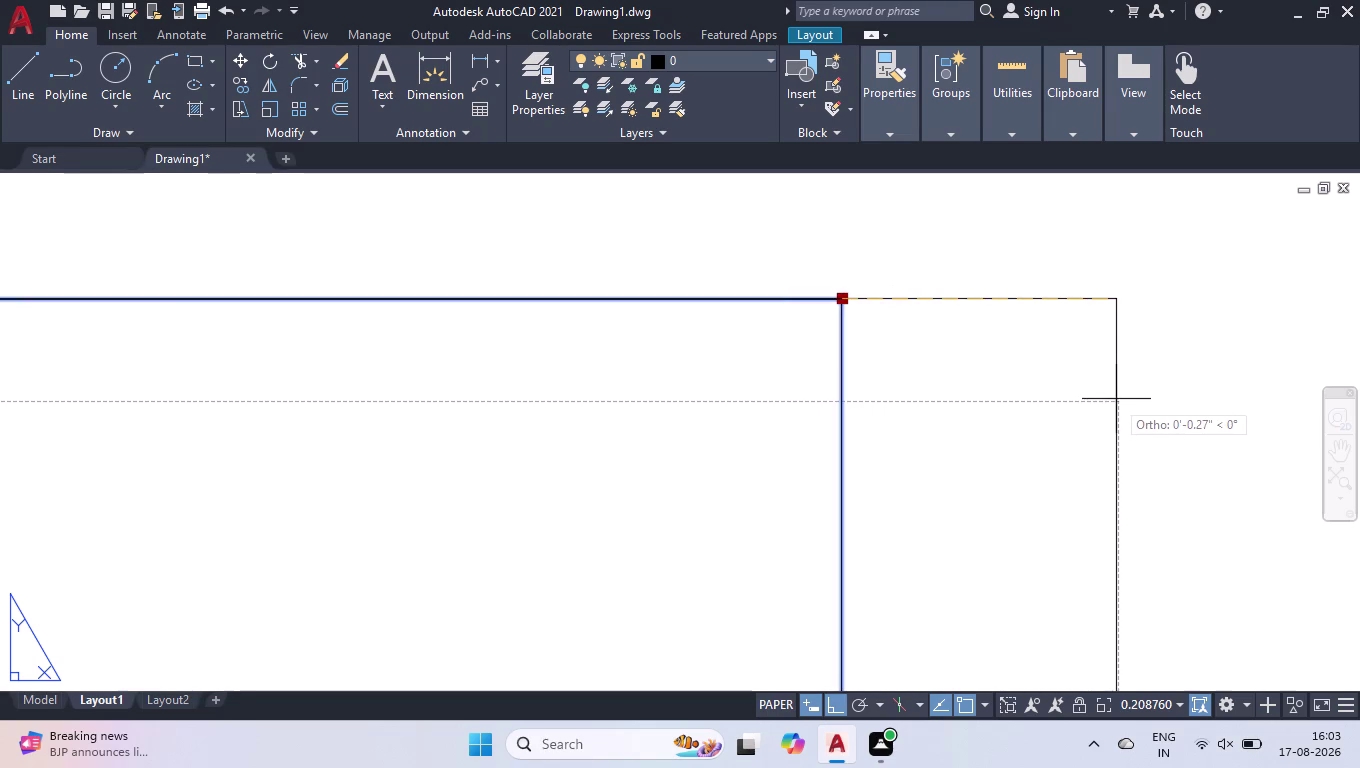
click(1117, 403)
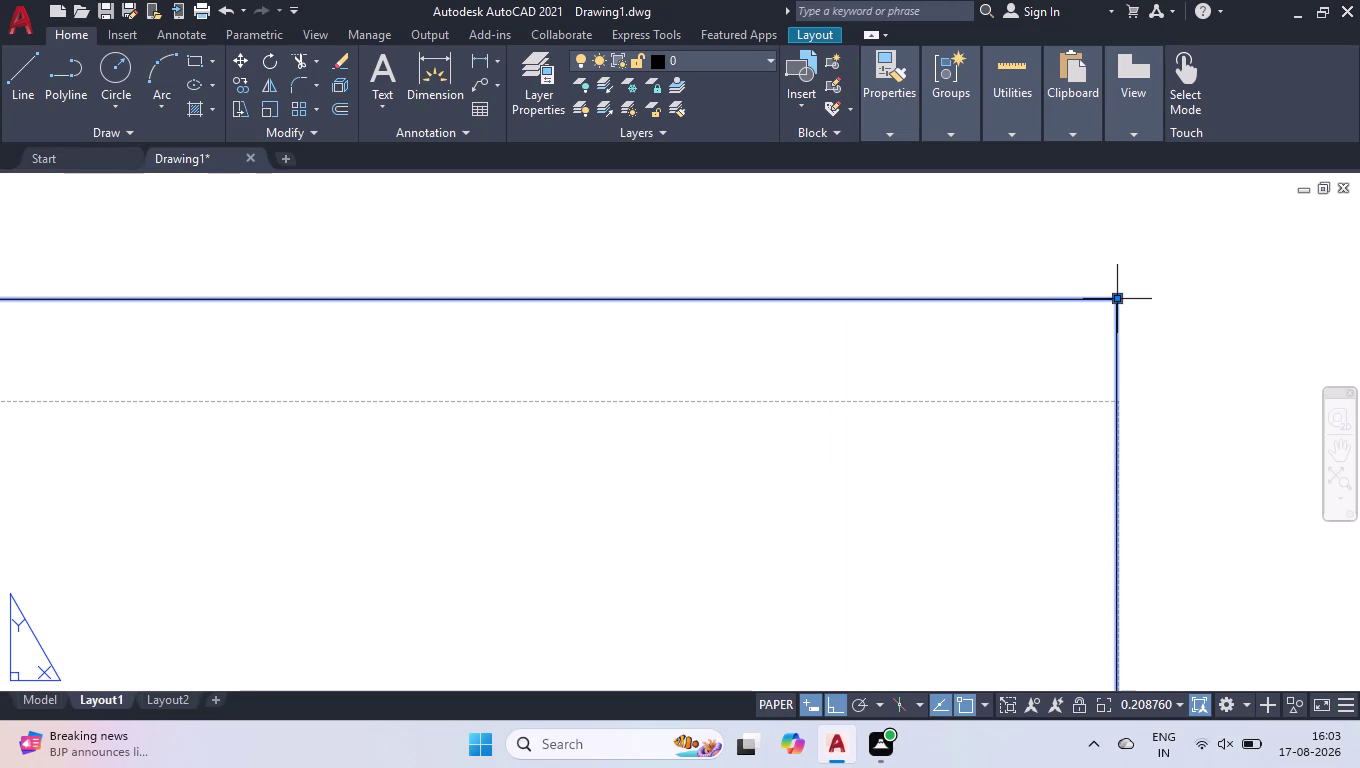
click(1114, 297)
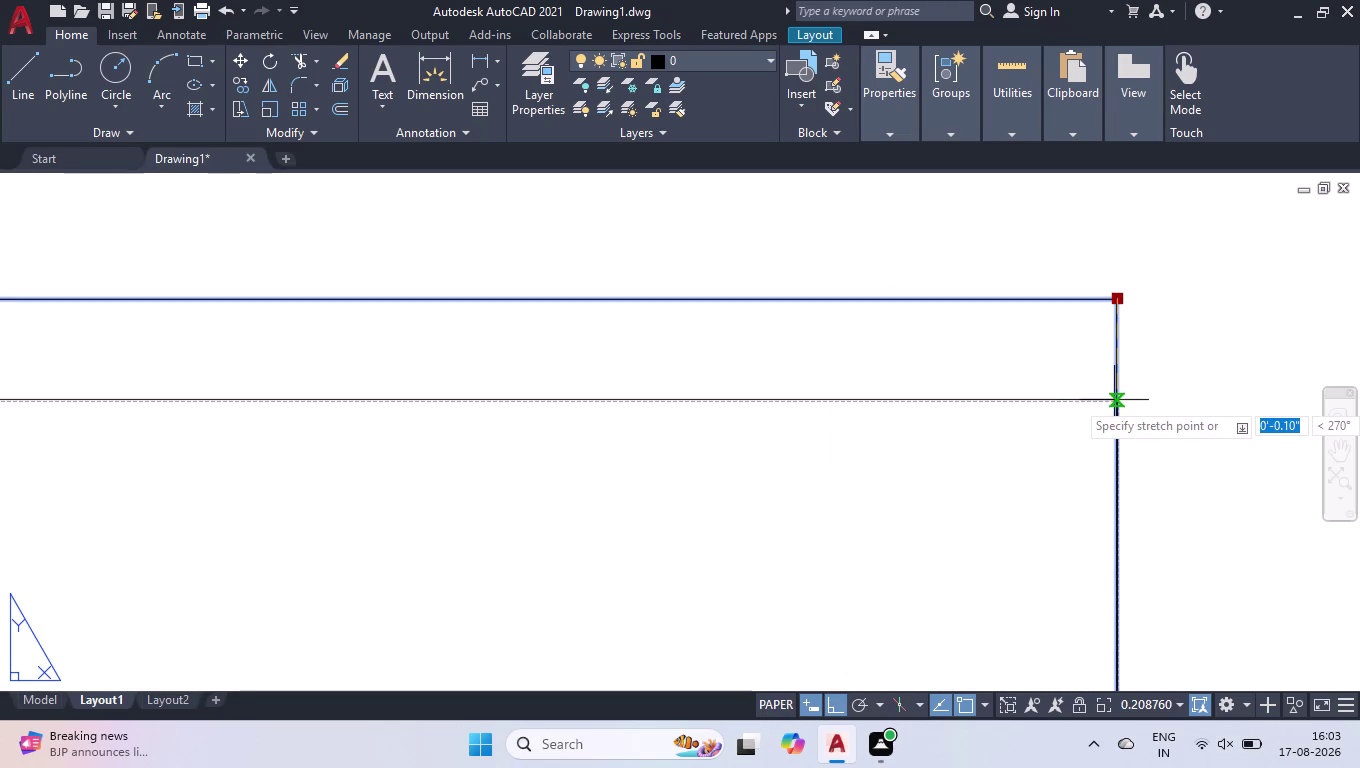
click(1115, 402)
scroll(down, 3)
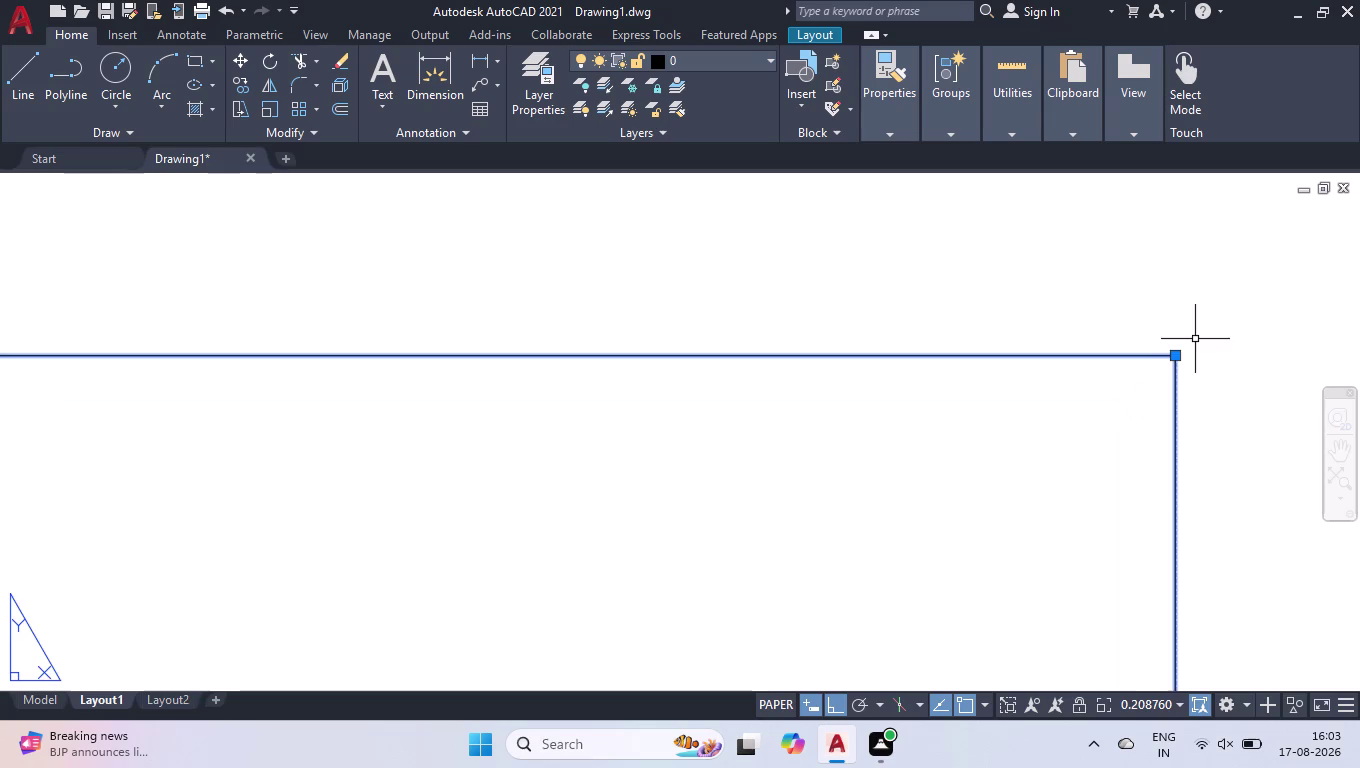
scroll(down, 3)
scroll(up, 3)
scroll(up, 3)
scroll(up, 3)
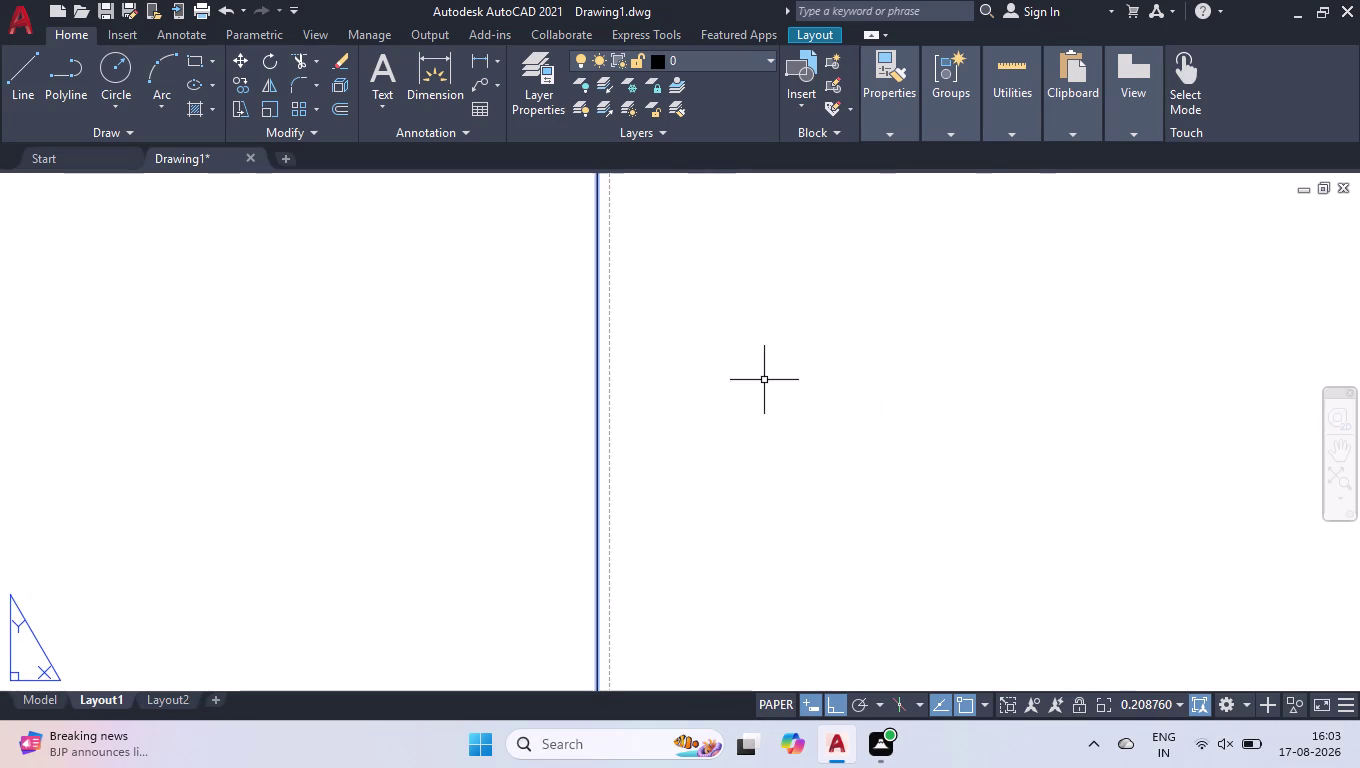
Reselect the viewport, move its top-right corner out to the margin, and zoom out.
click(596, 355)
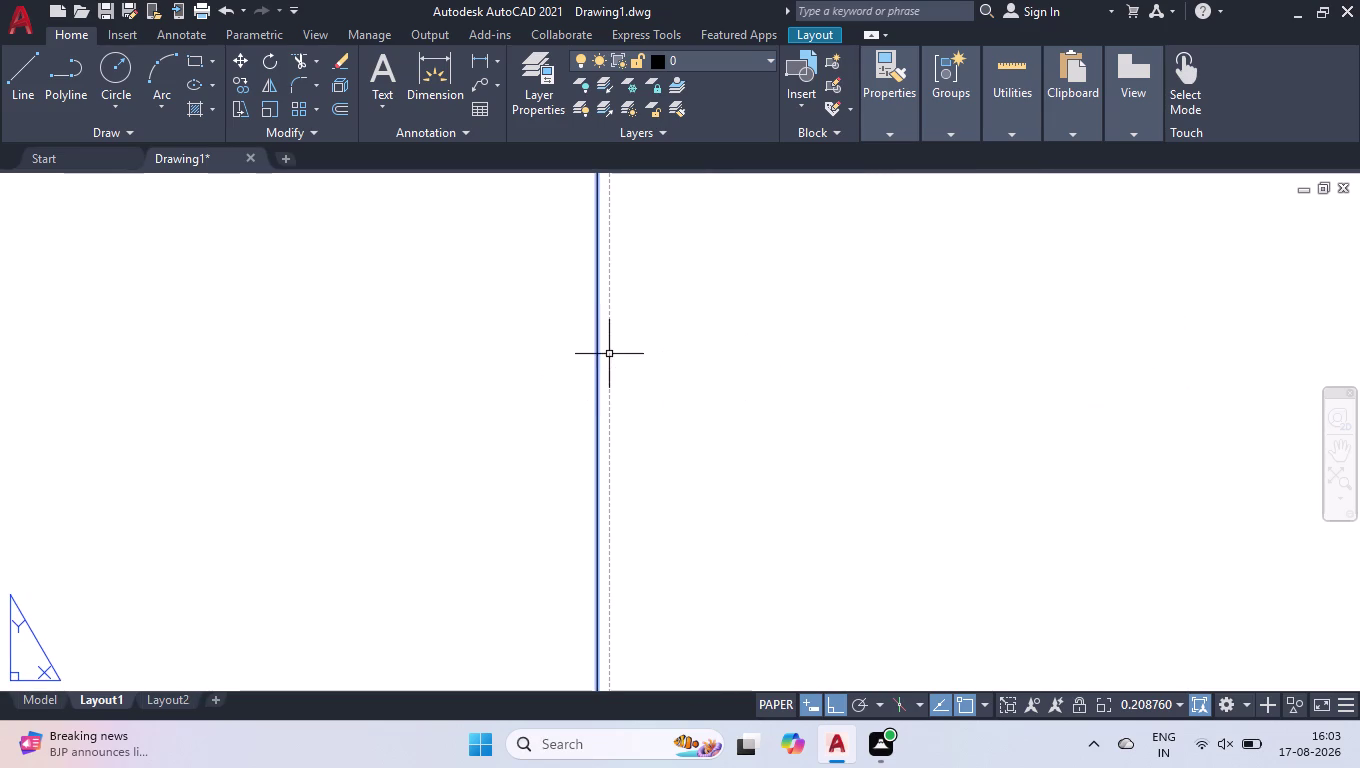
scroll(down, 3)
scroll(down, 3)
scroll(up, 3)
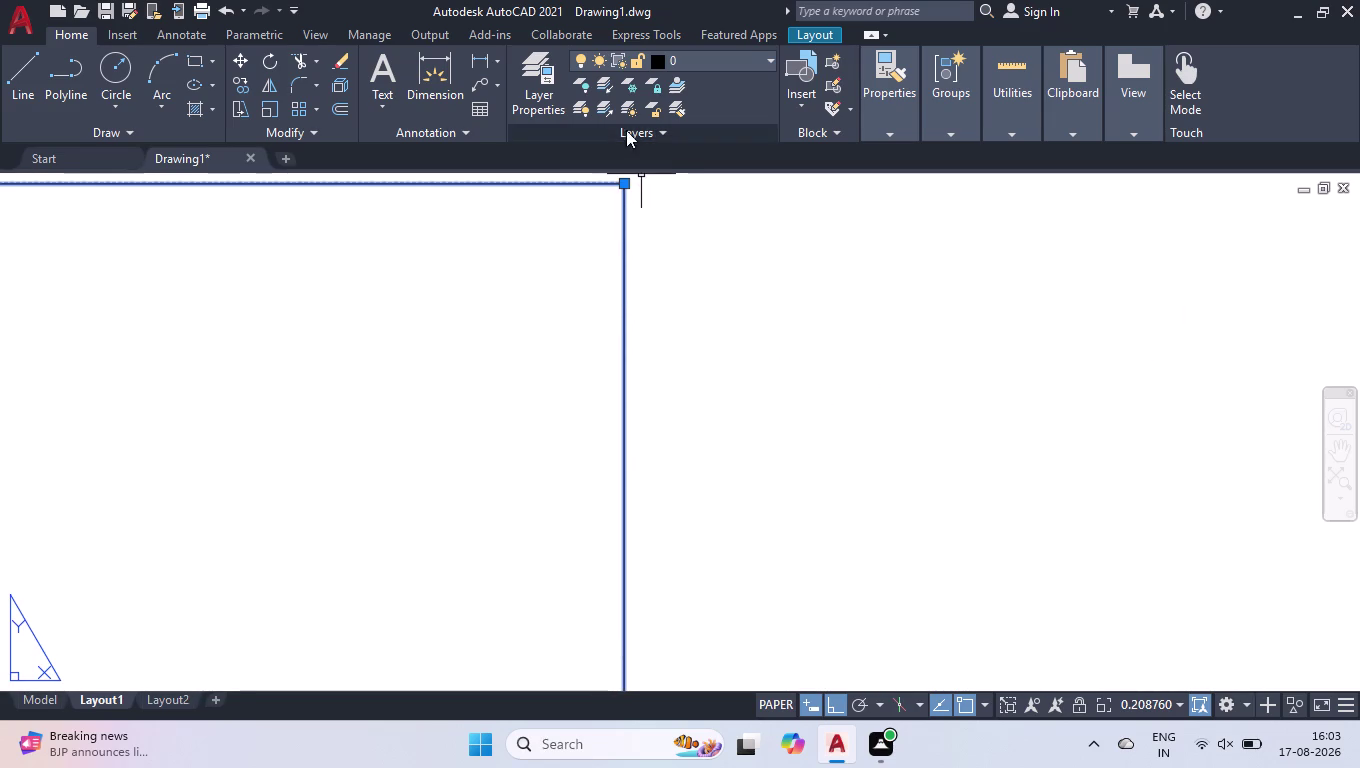
scroll(up, 3)
scroll(up, 3)
scroll(up, 3)
scroll(up, 3)
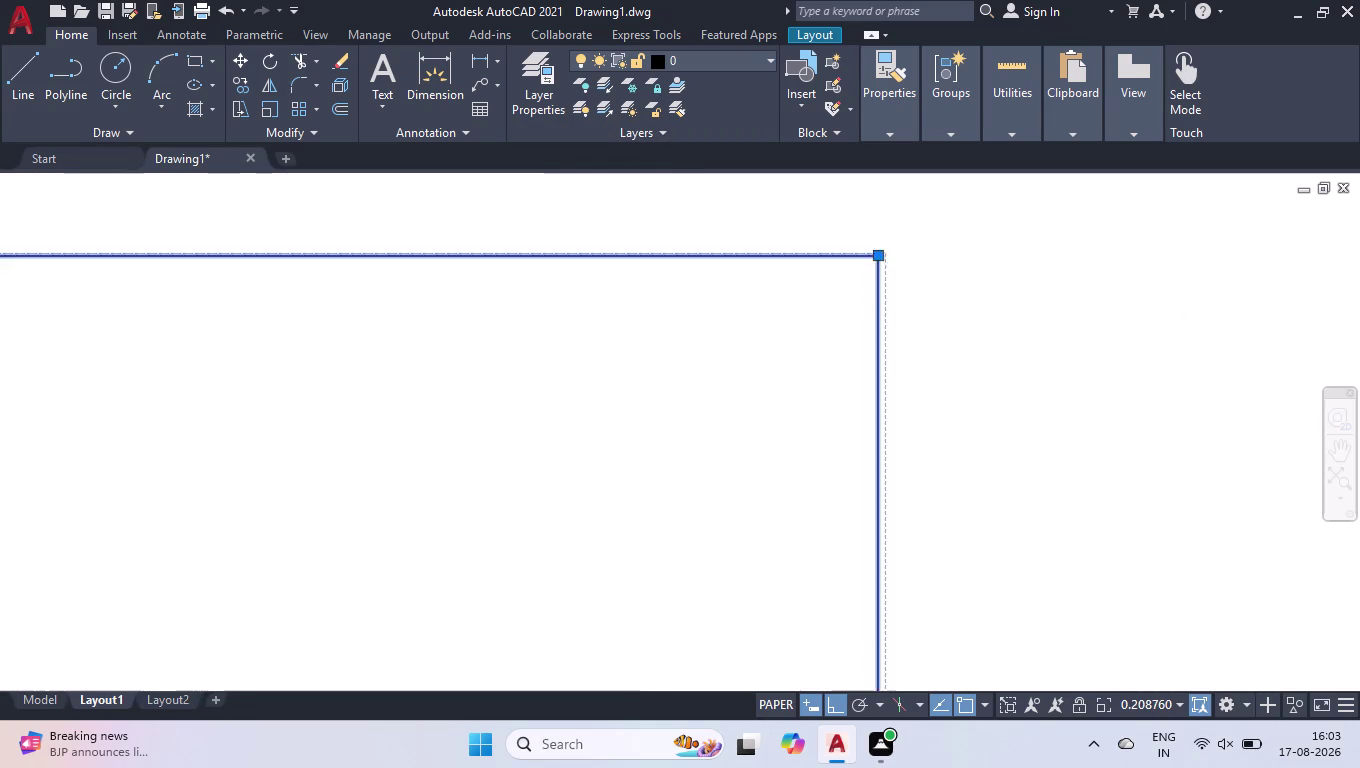
scroll(up, 3)
scroll(up, 3)
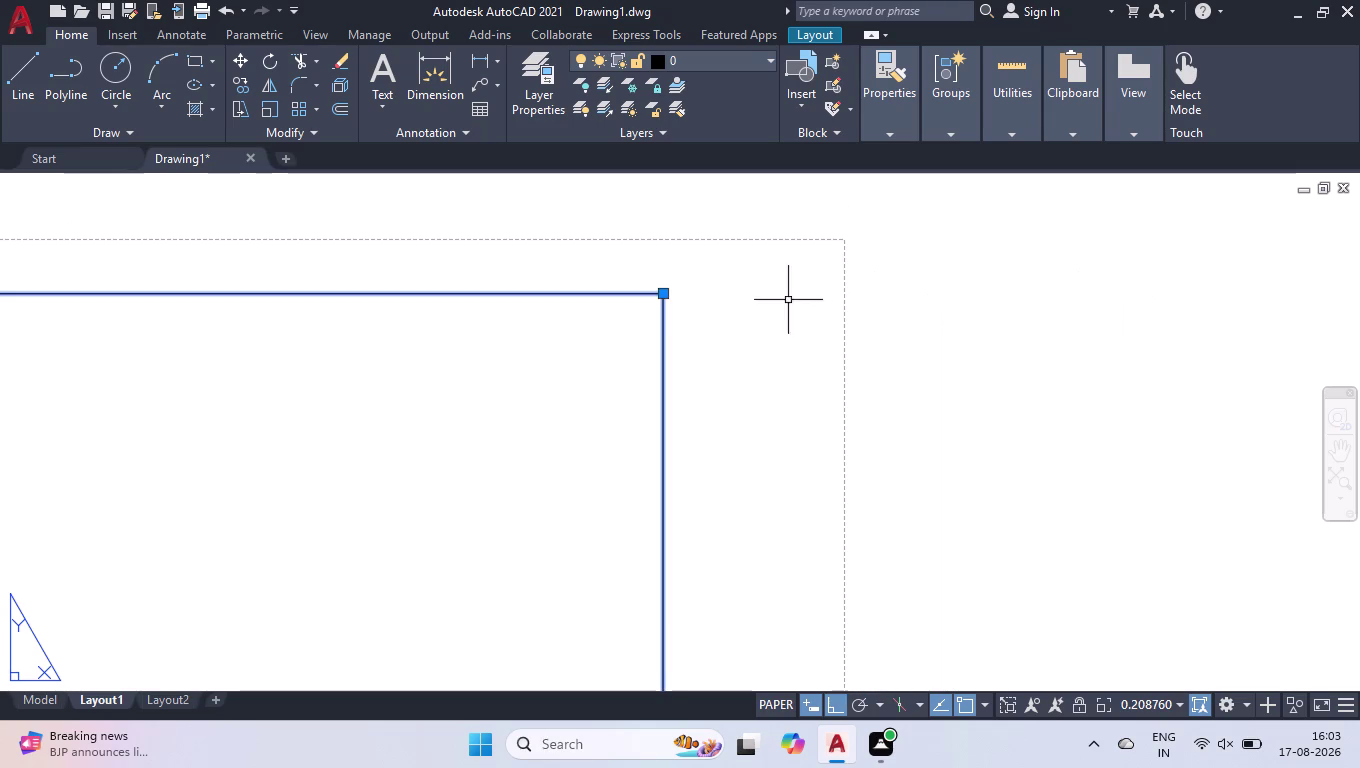
click(664, 287)
click(818, 240)
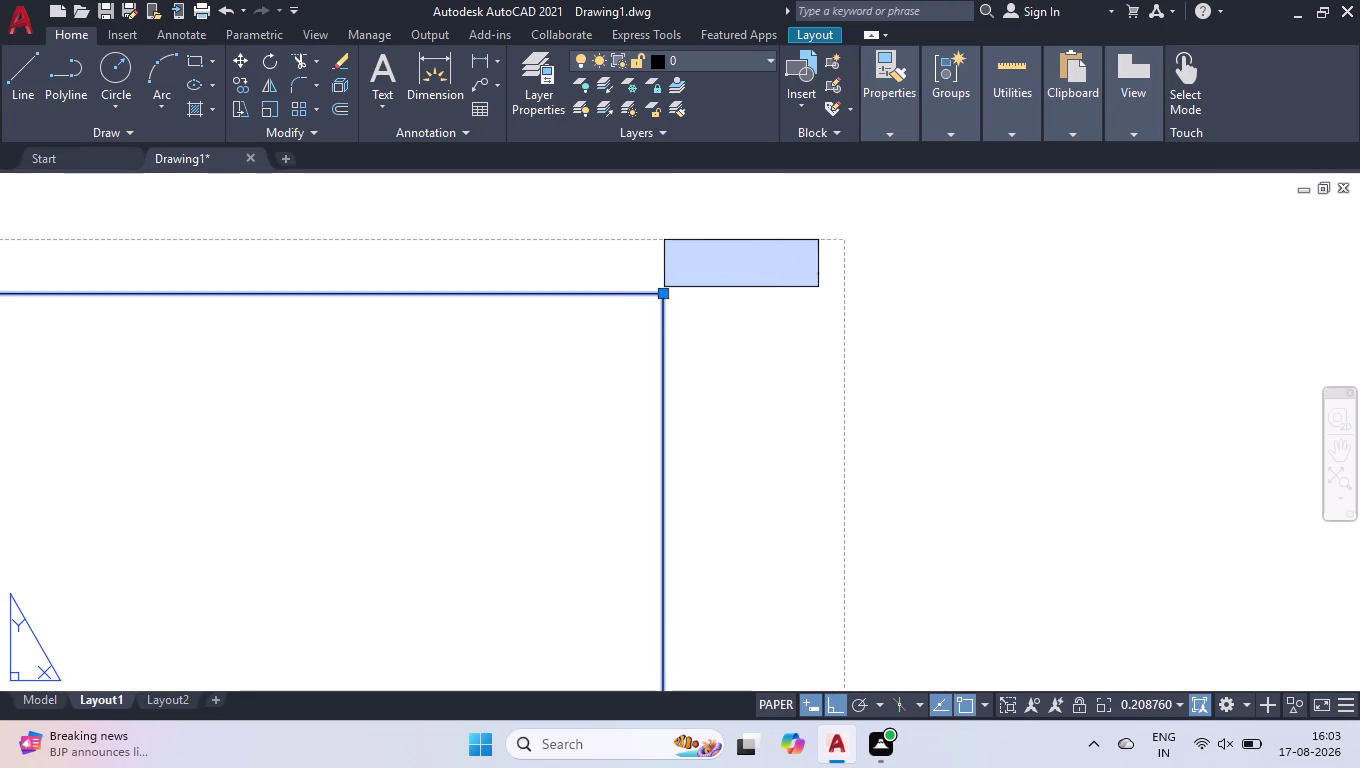
click(661, 292)
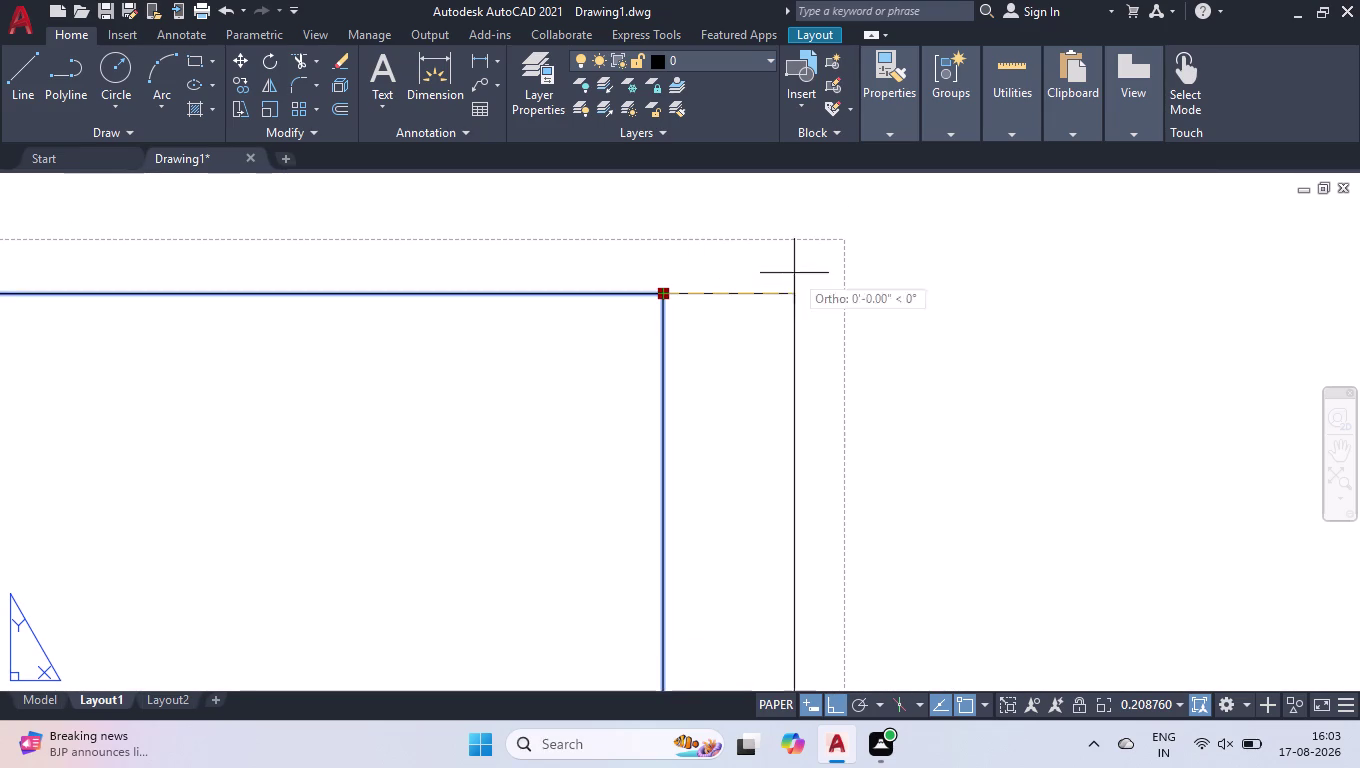
scroll(up, 3)
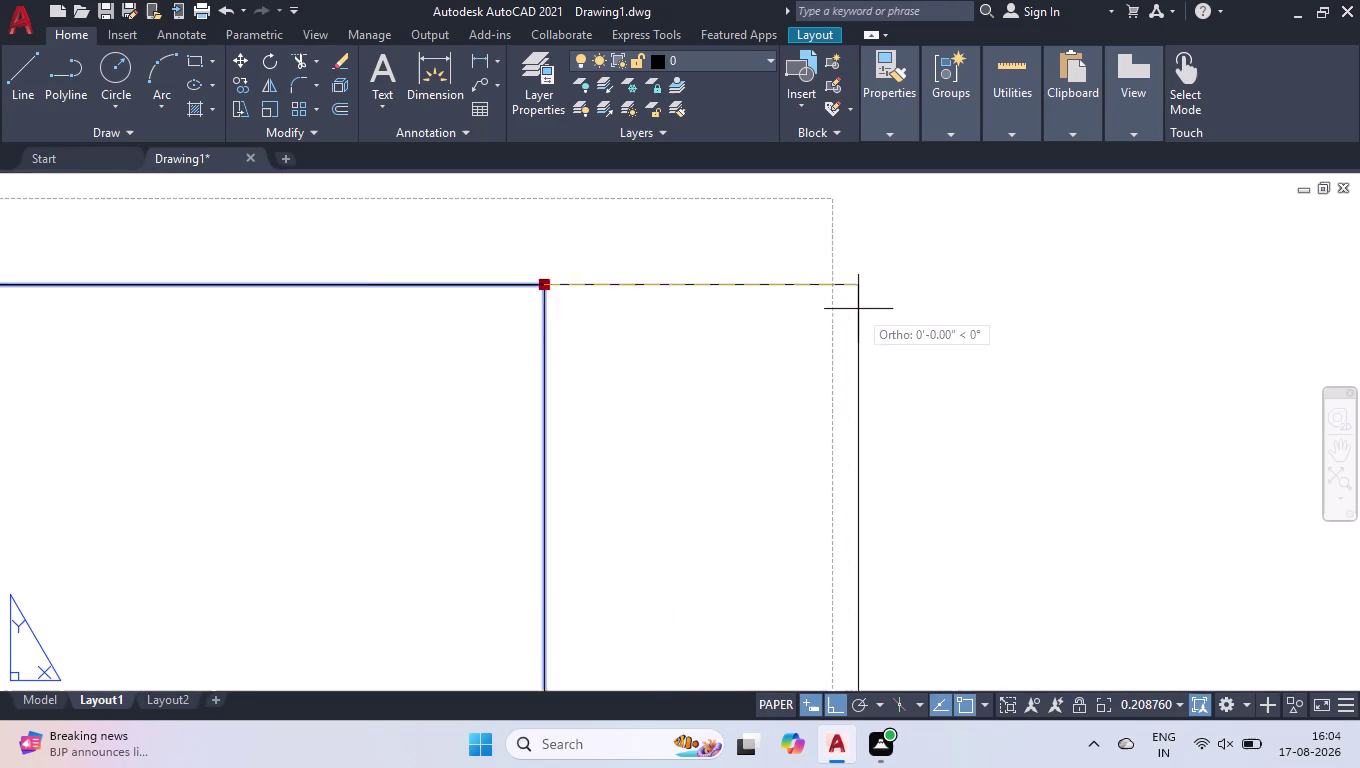
scroll(up, 3)
scroll(up, 3)
scroll(up, 3)
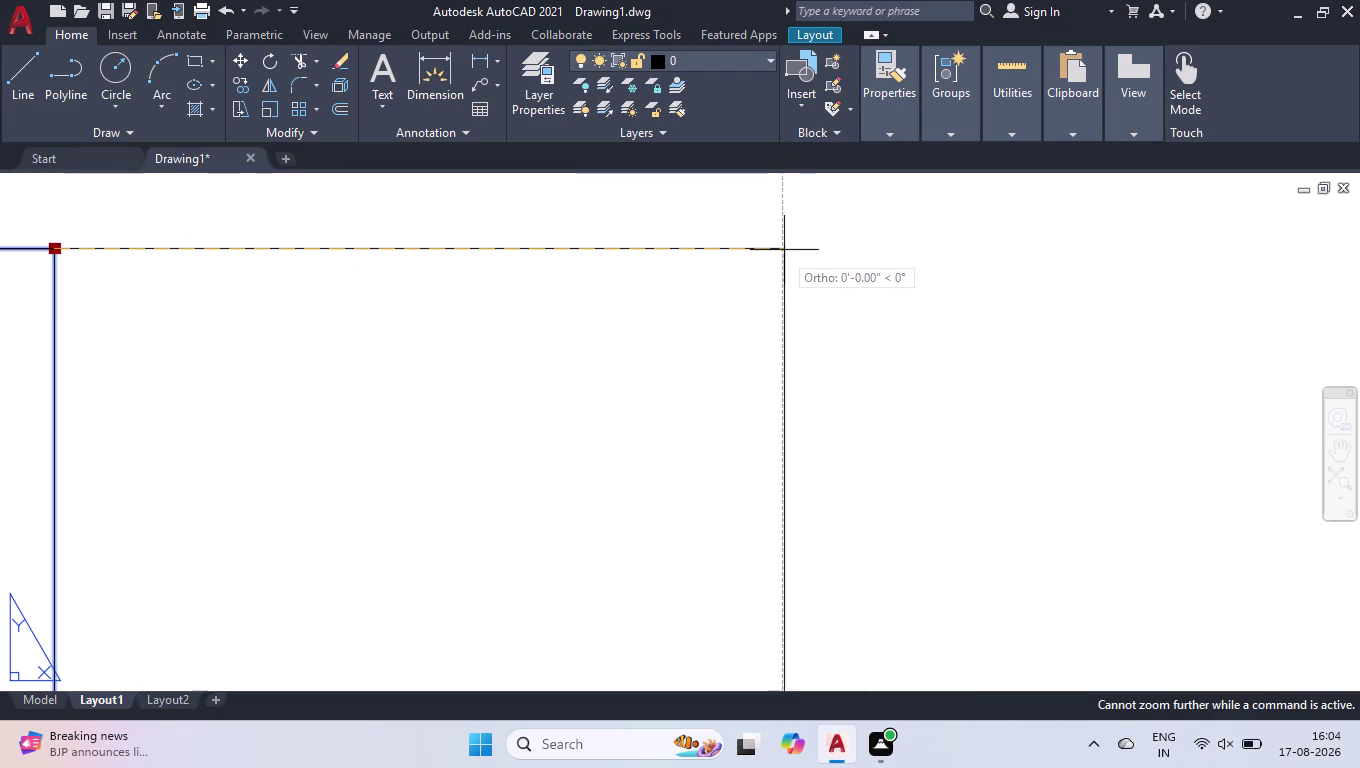
click(782, 248)
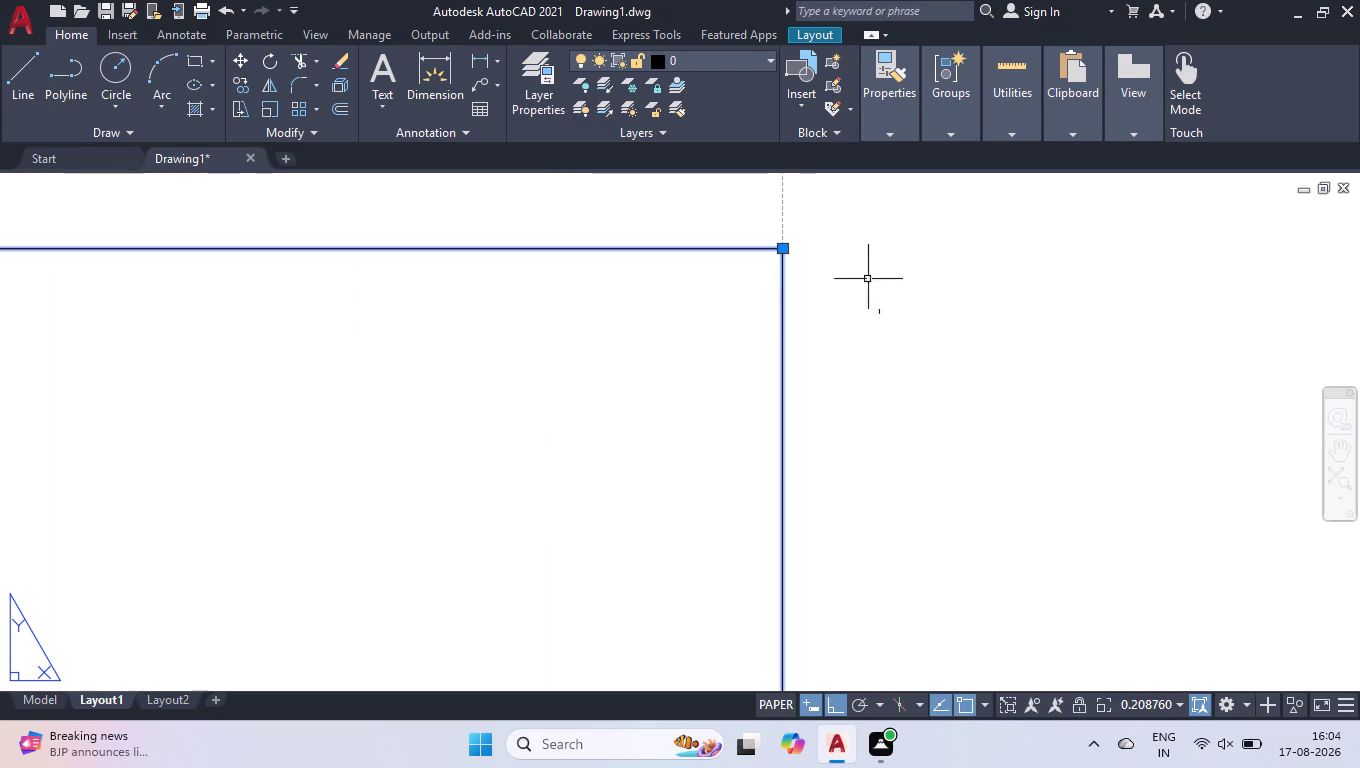
click(782, 247)
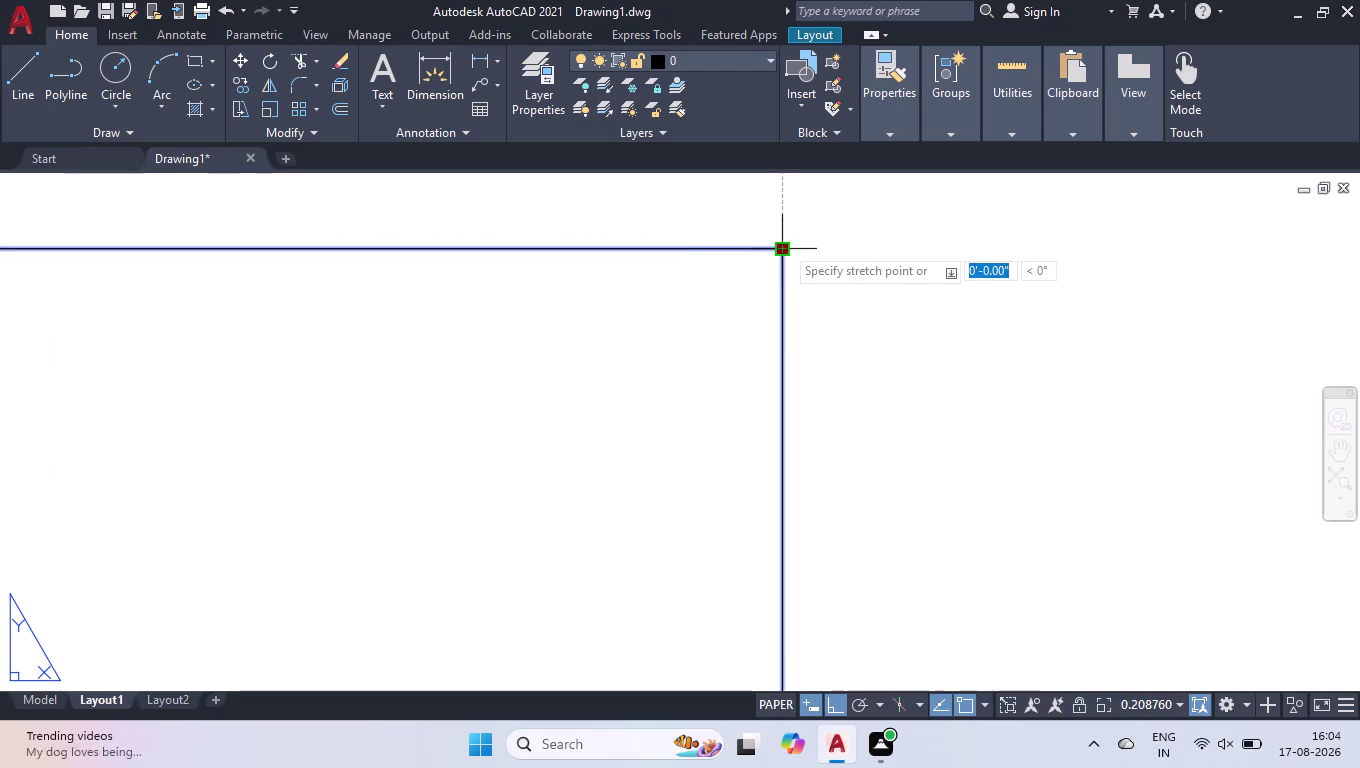
scroll(down, 3)
scroll(up, 3)
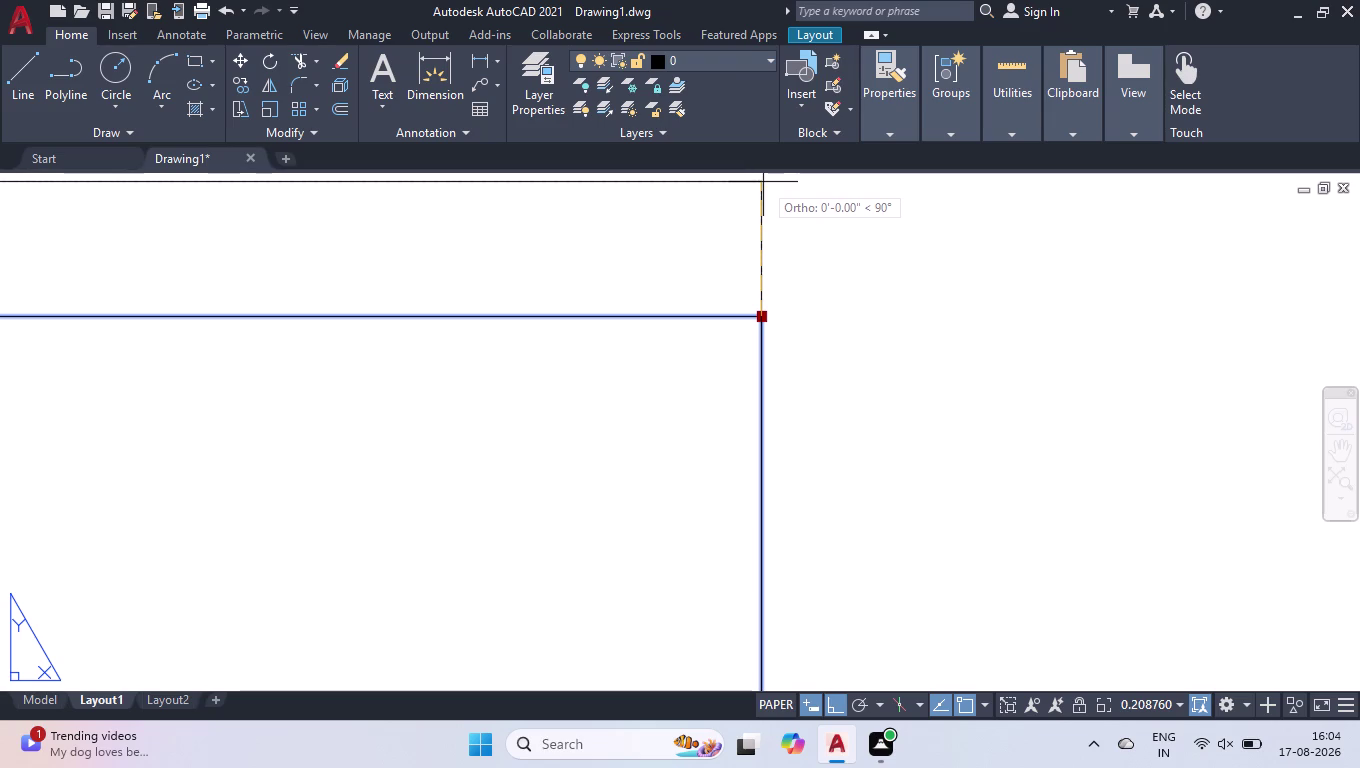
click(763, 182)
scroll(down, 3)
scroll(down, 3)
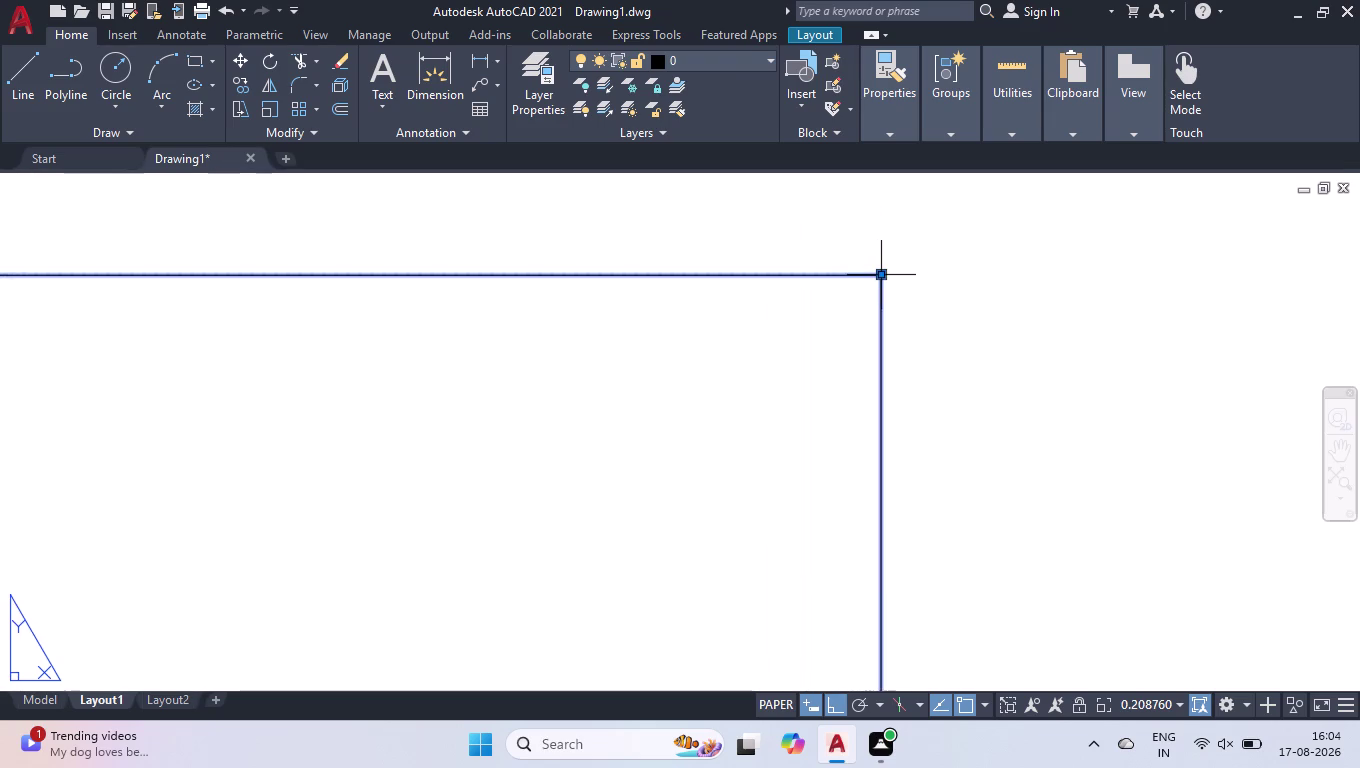
scroll(down, 3)
scroll(down, 3)
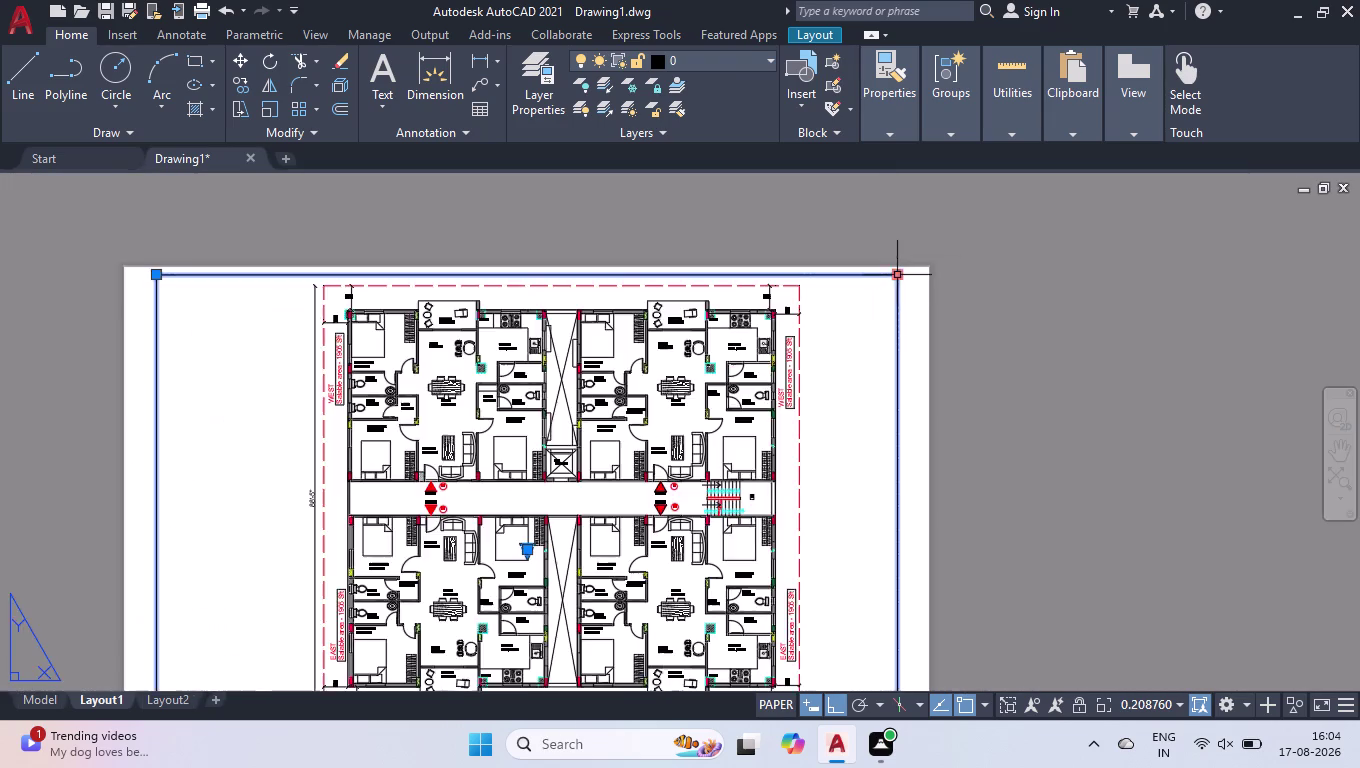
scroll(down, 3)
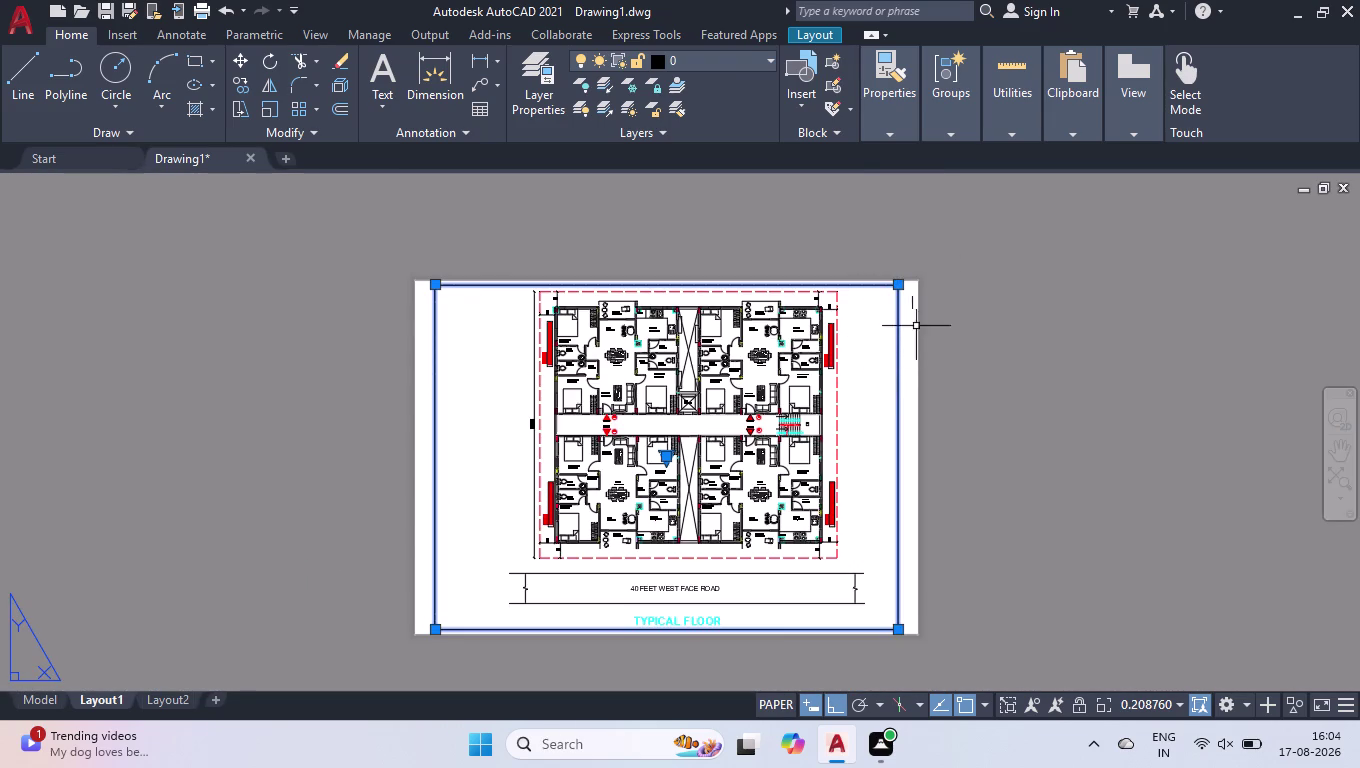
Export Layout1 through Application menu > Export > PDF as 'DAY3-PDF'.
click(905, 289)
click(873, 327)
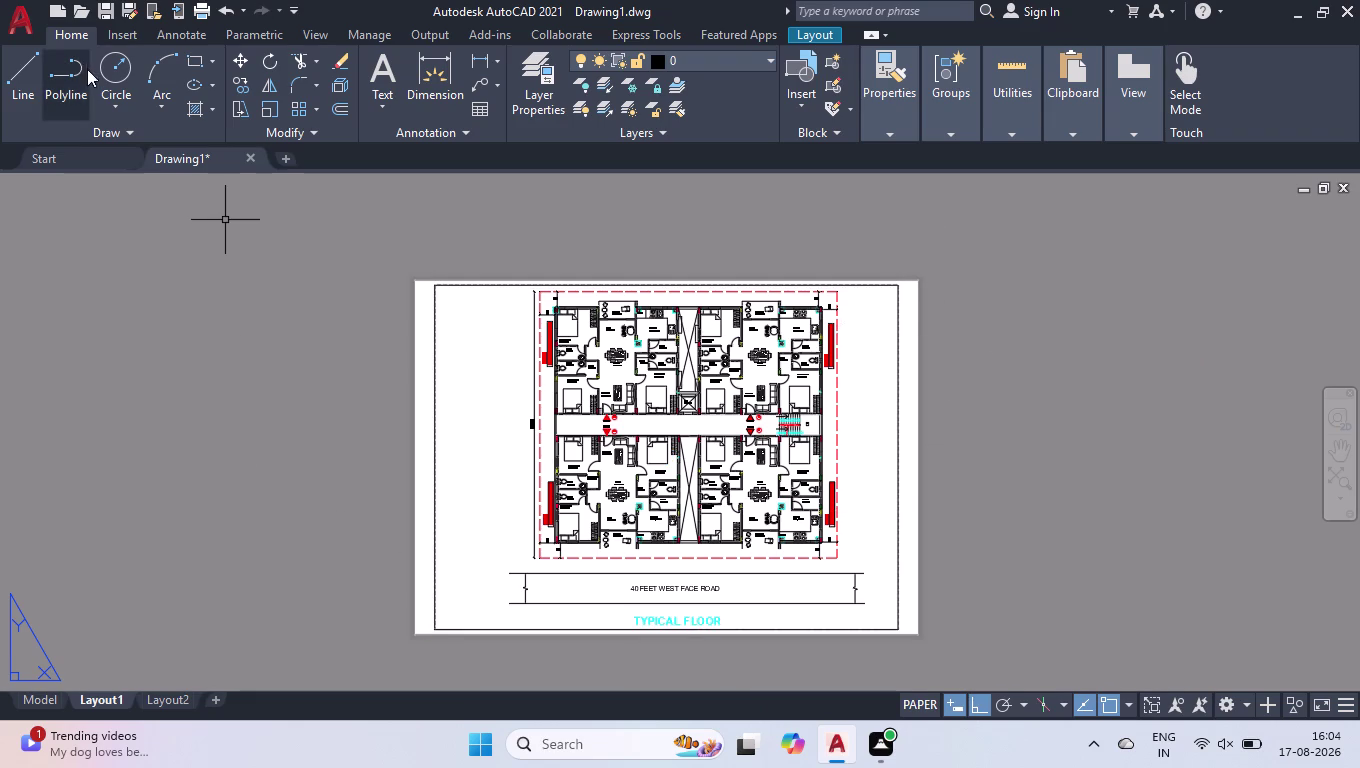
click(18, 10)
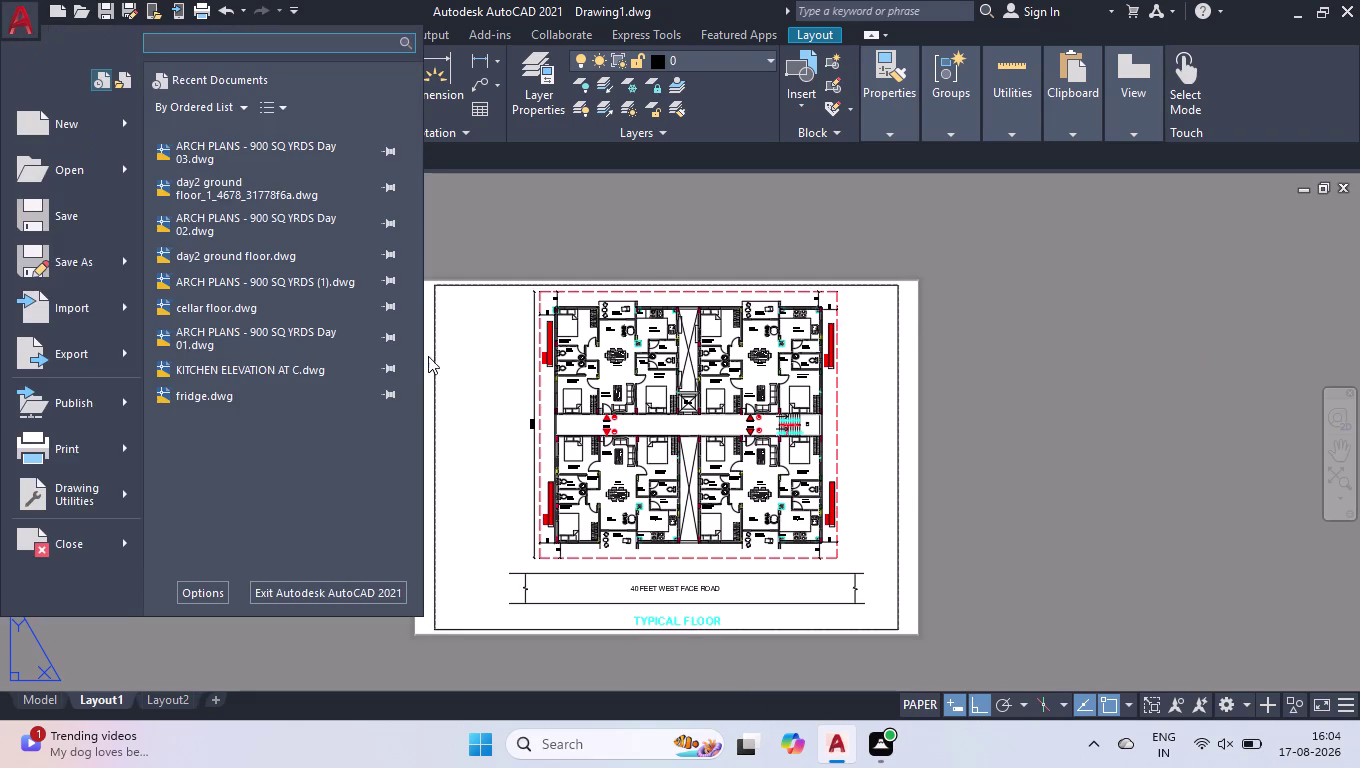
click(41, 345)
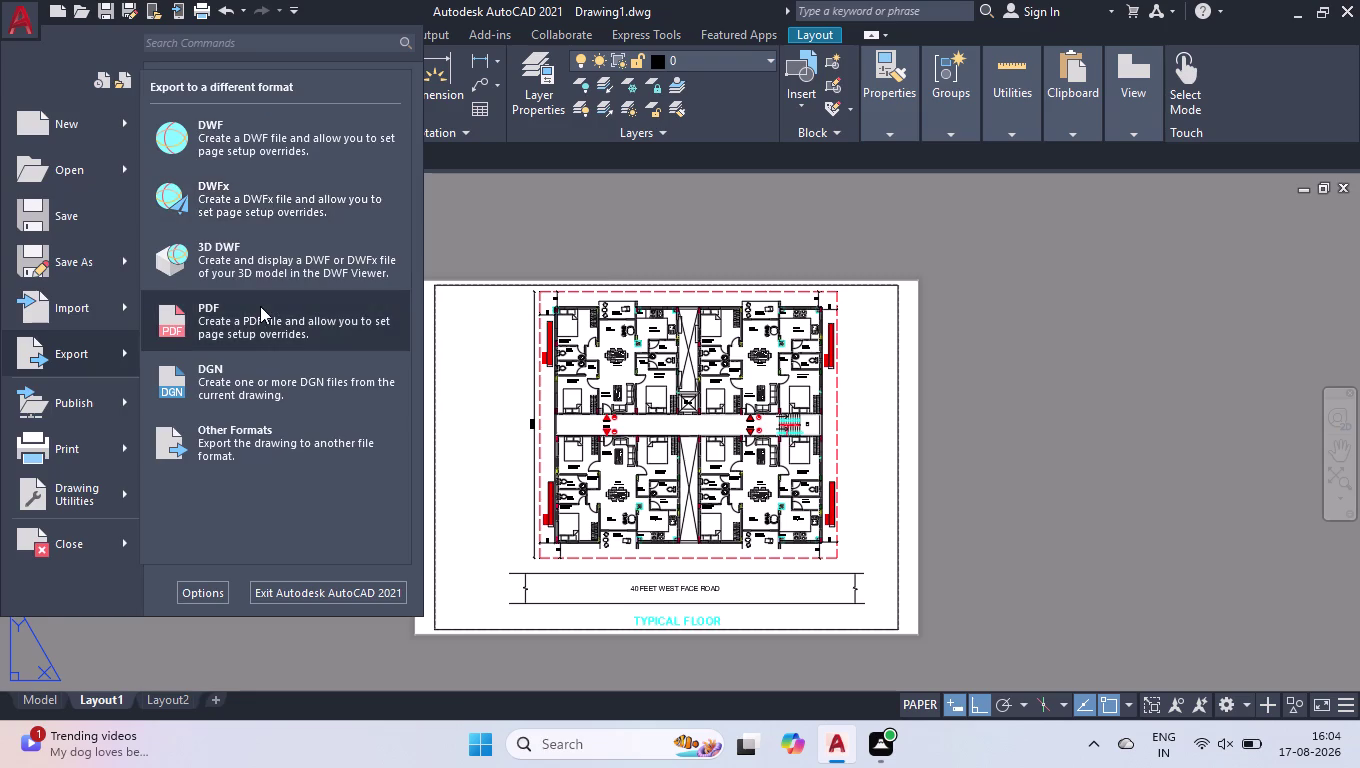
click(260, 306)
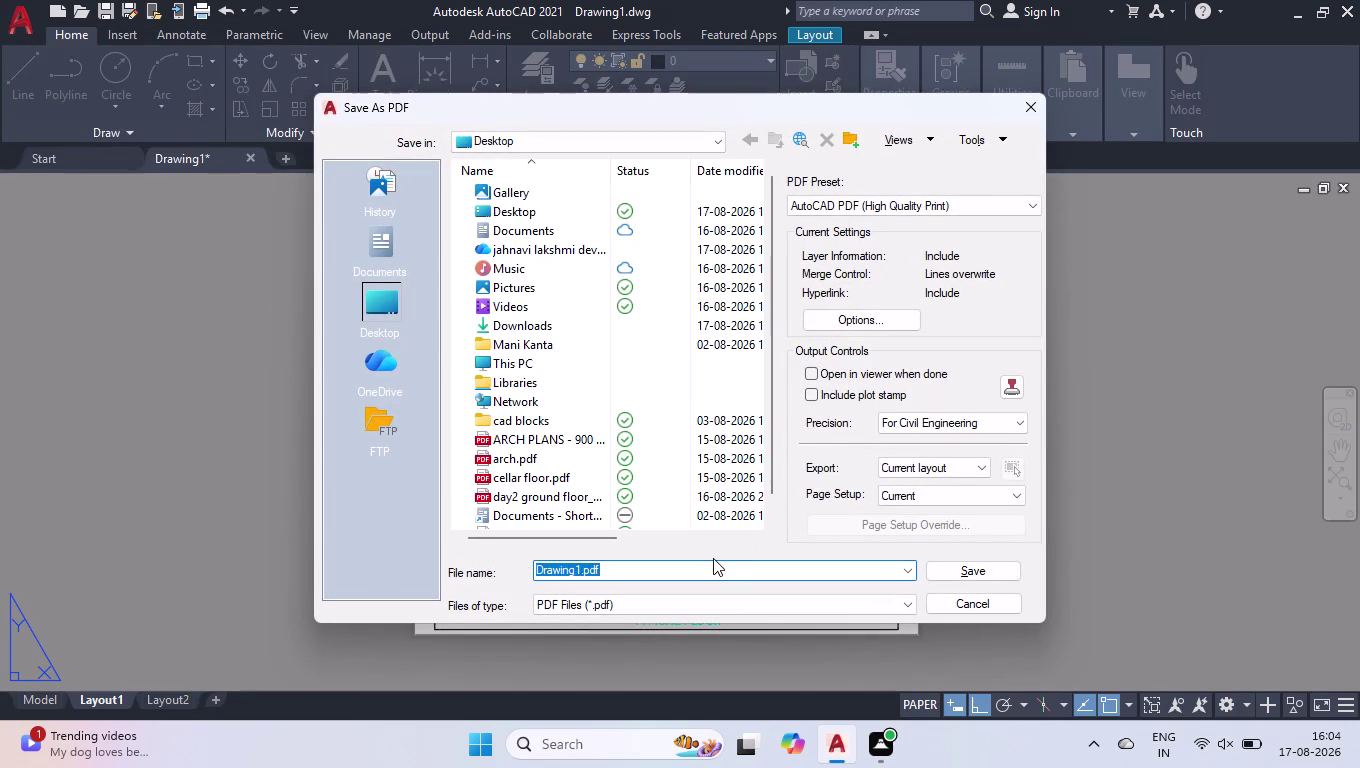
text(D)
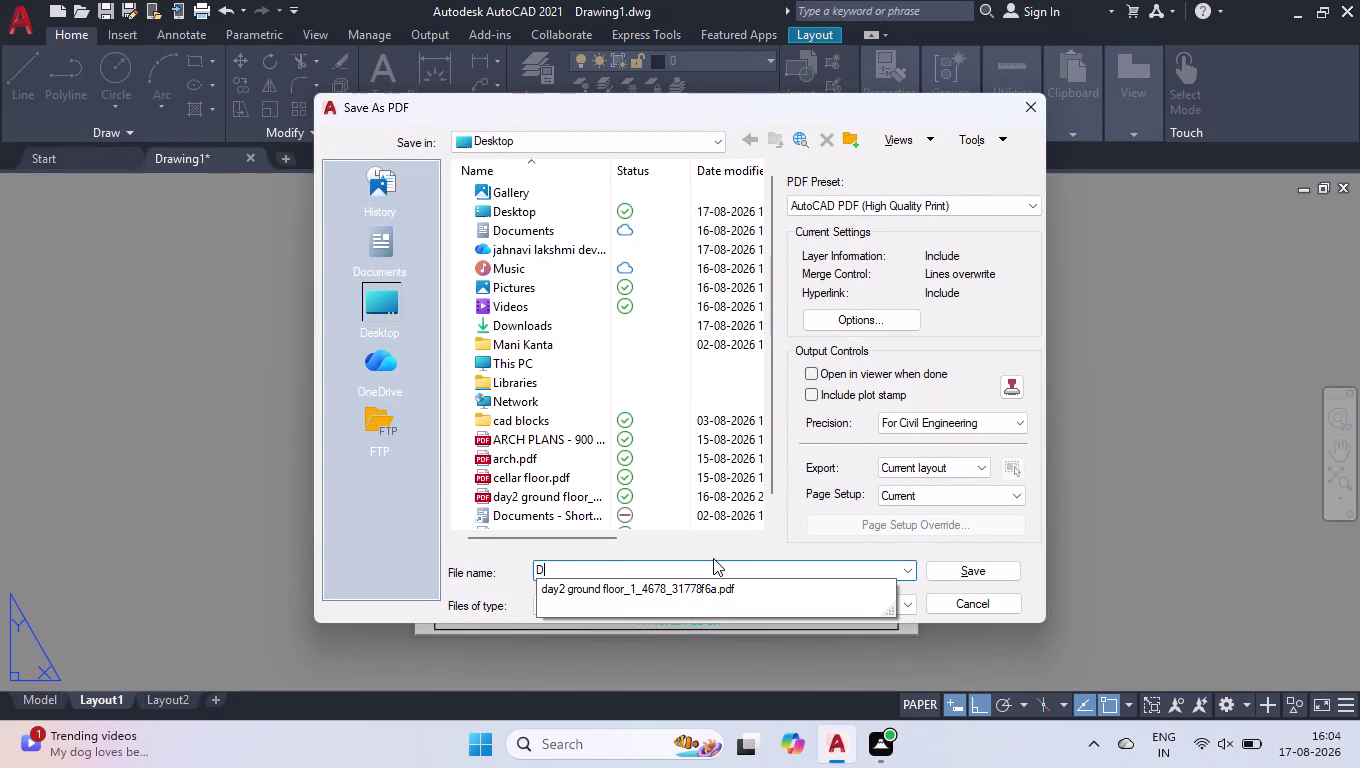
text(AY)
key(3)
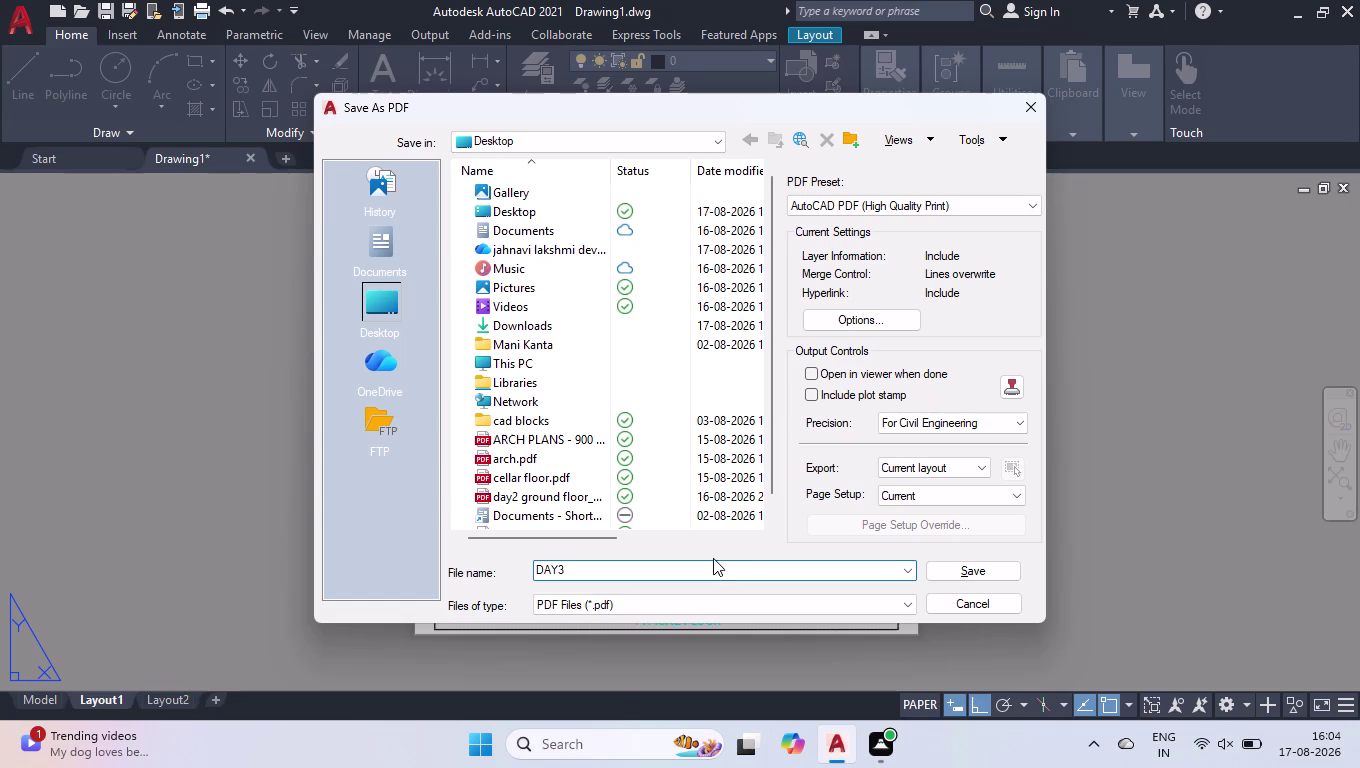
text(-PDF)
key(Return)
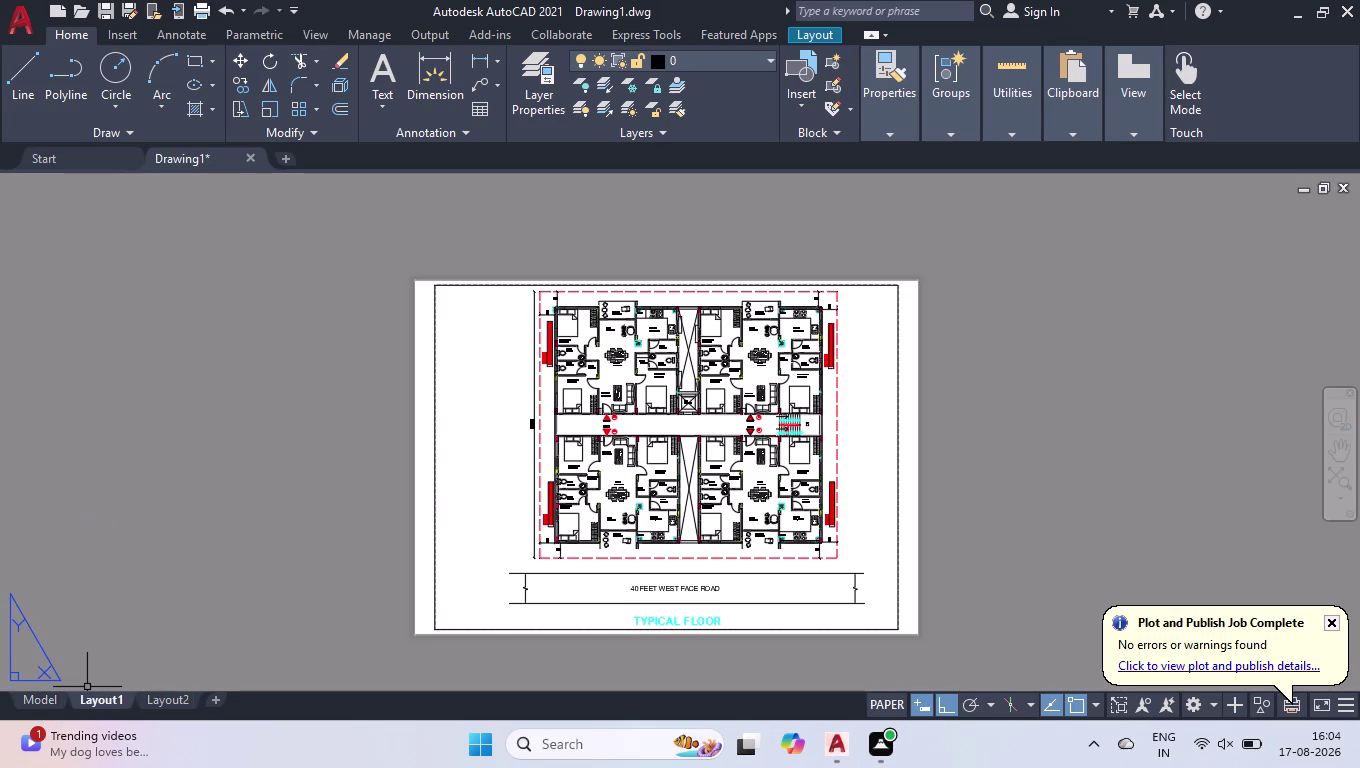
click(31, 698)
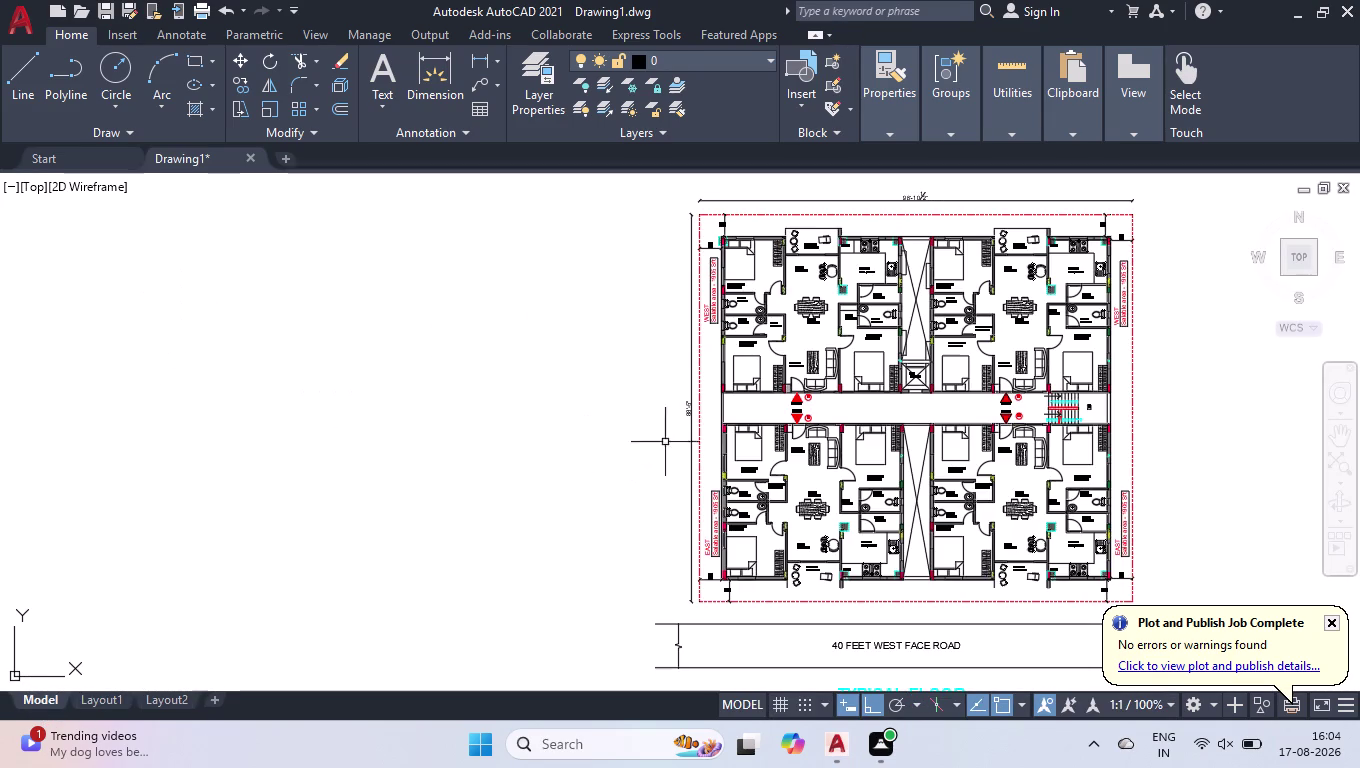
Zoom the model view, then quit and agree to save the drawing changes.
scroll(down, 3)
scroll(up, 3)
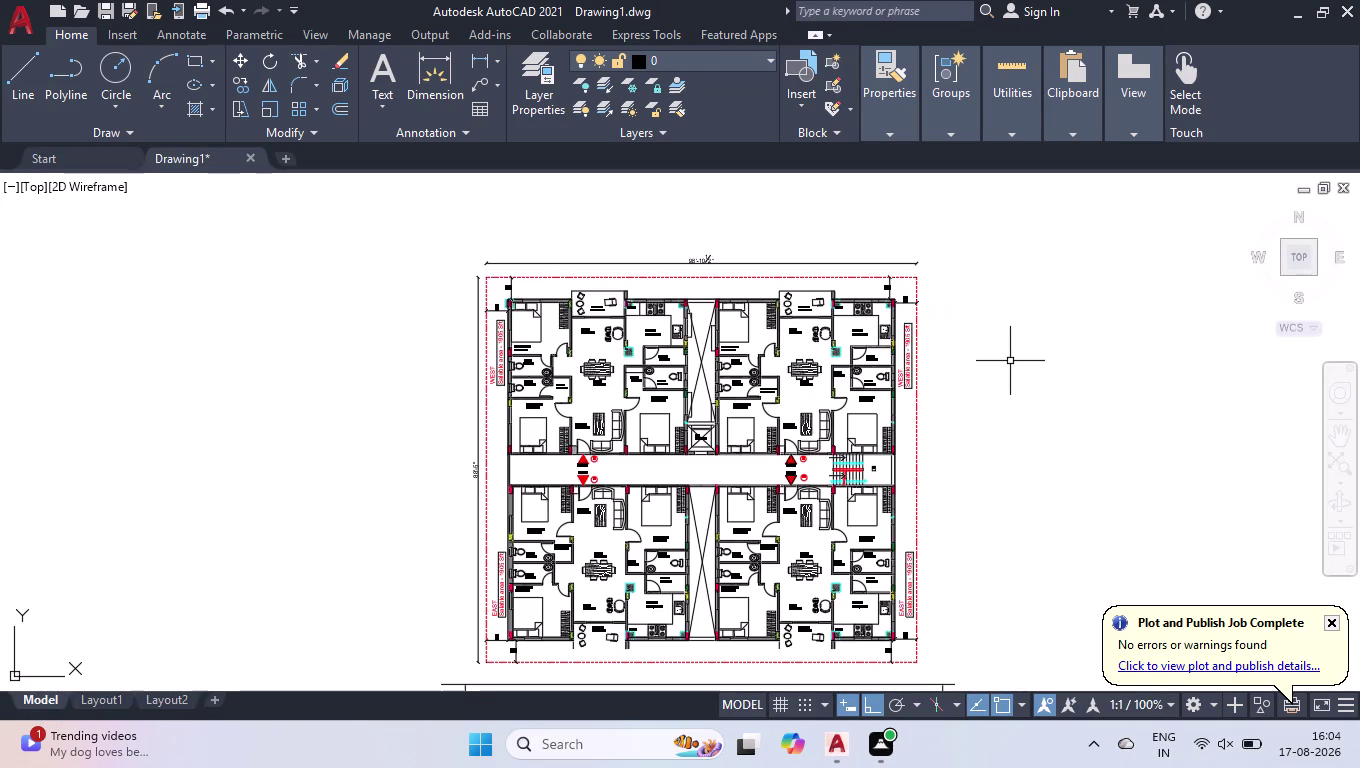
key(ctrl+q)
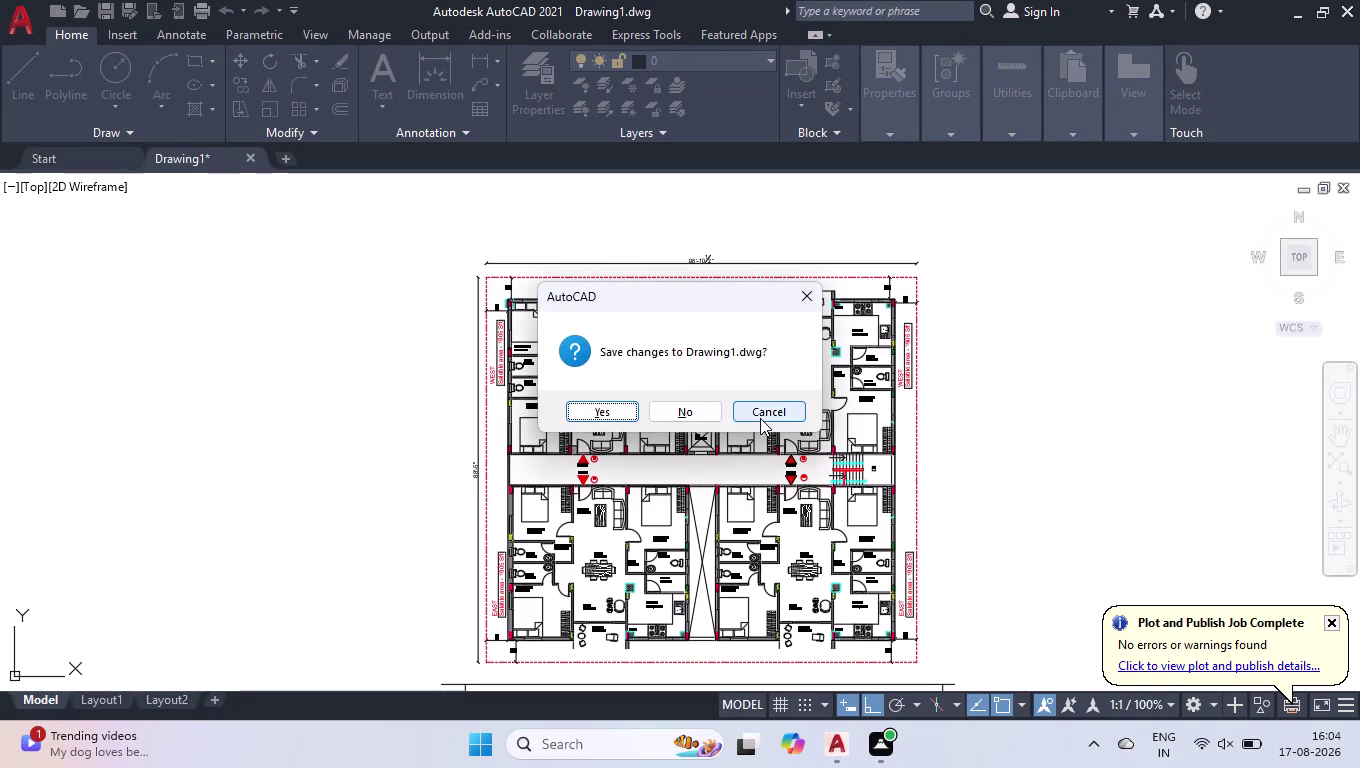
key(Return)
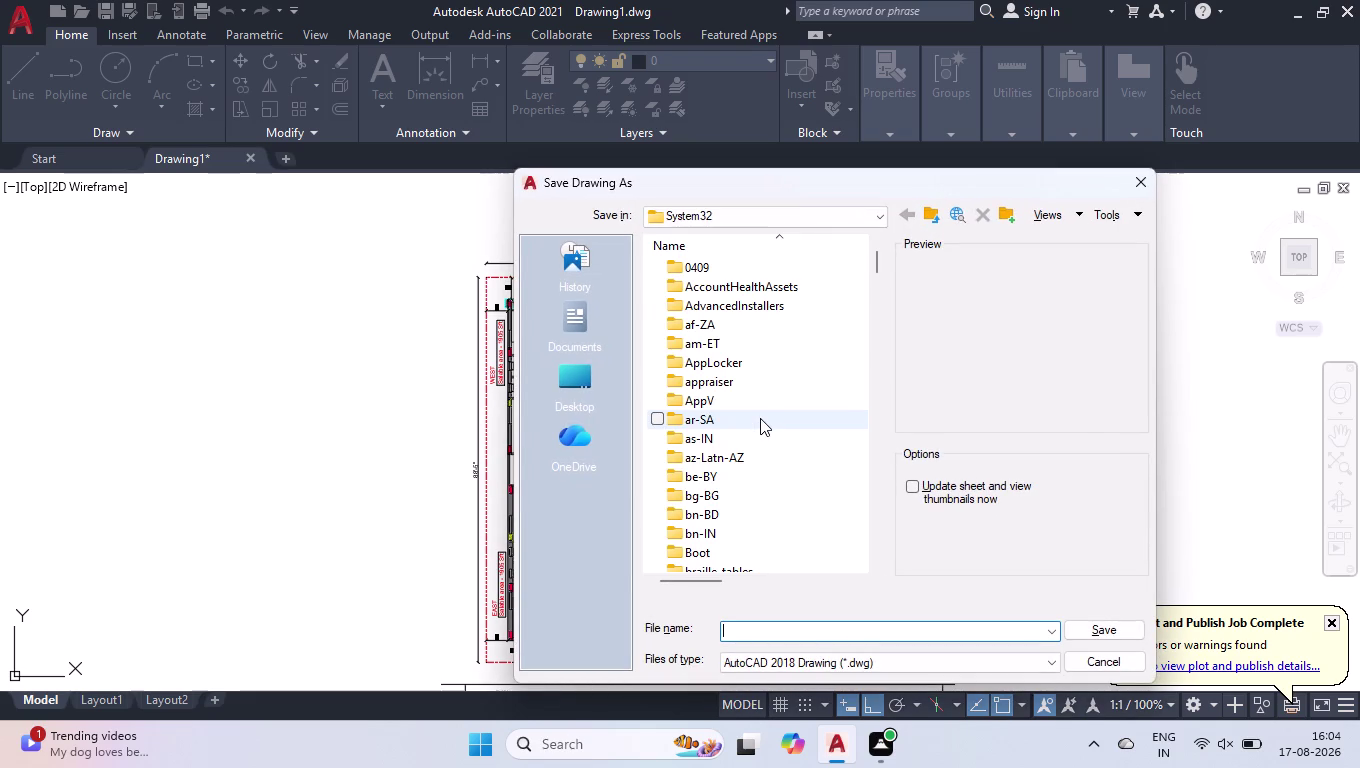
Enter a first attempt at the new file name DAY-3-TYPICAL FLOOR, fixing typos.
text(DYA)
key(BackSpace)
key(BackSpace)
text(AY)
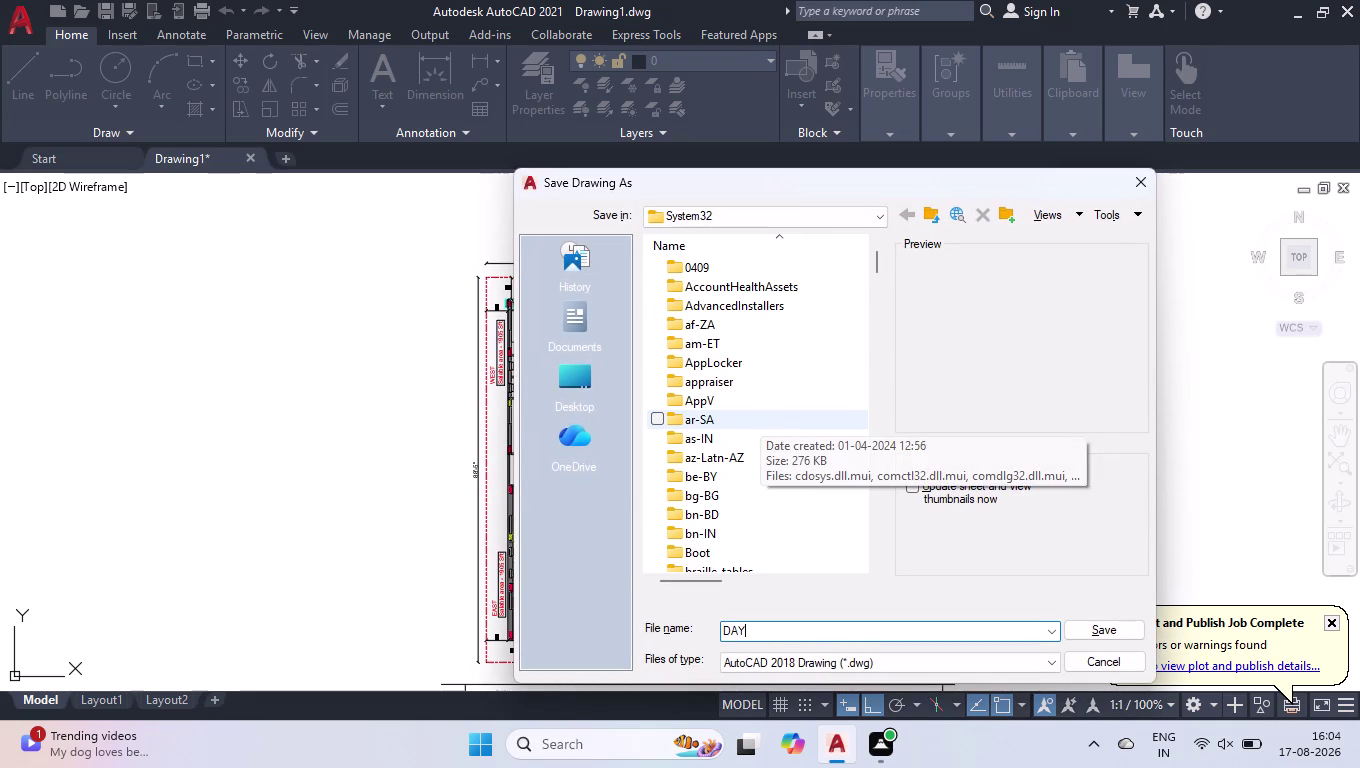
text(-3)
text(-TY)
text(P)
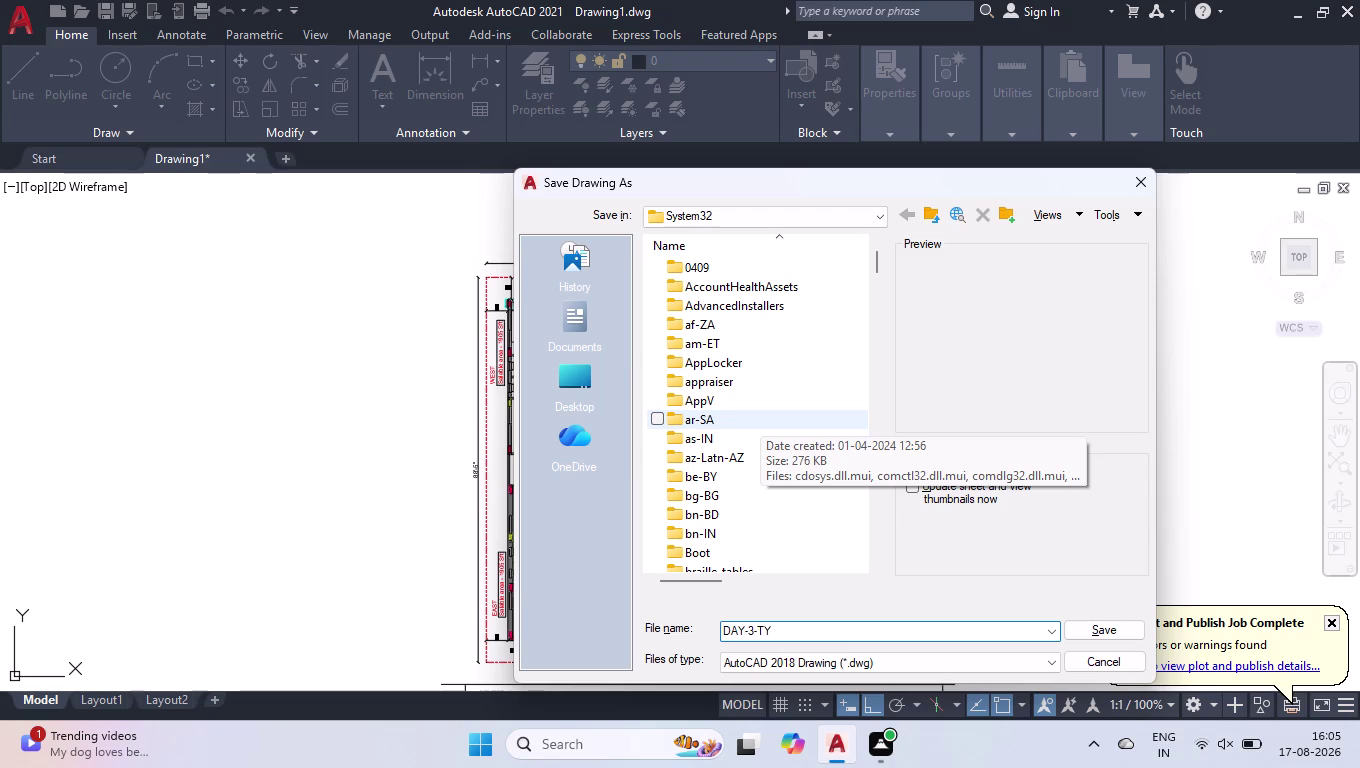
text(ICA FOO)
key(Return)
key(Return)
key(Return)
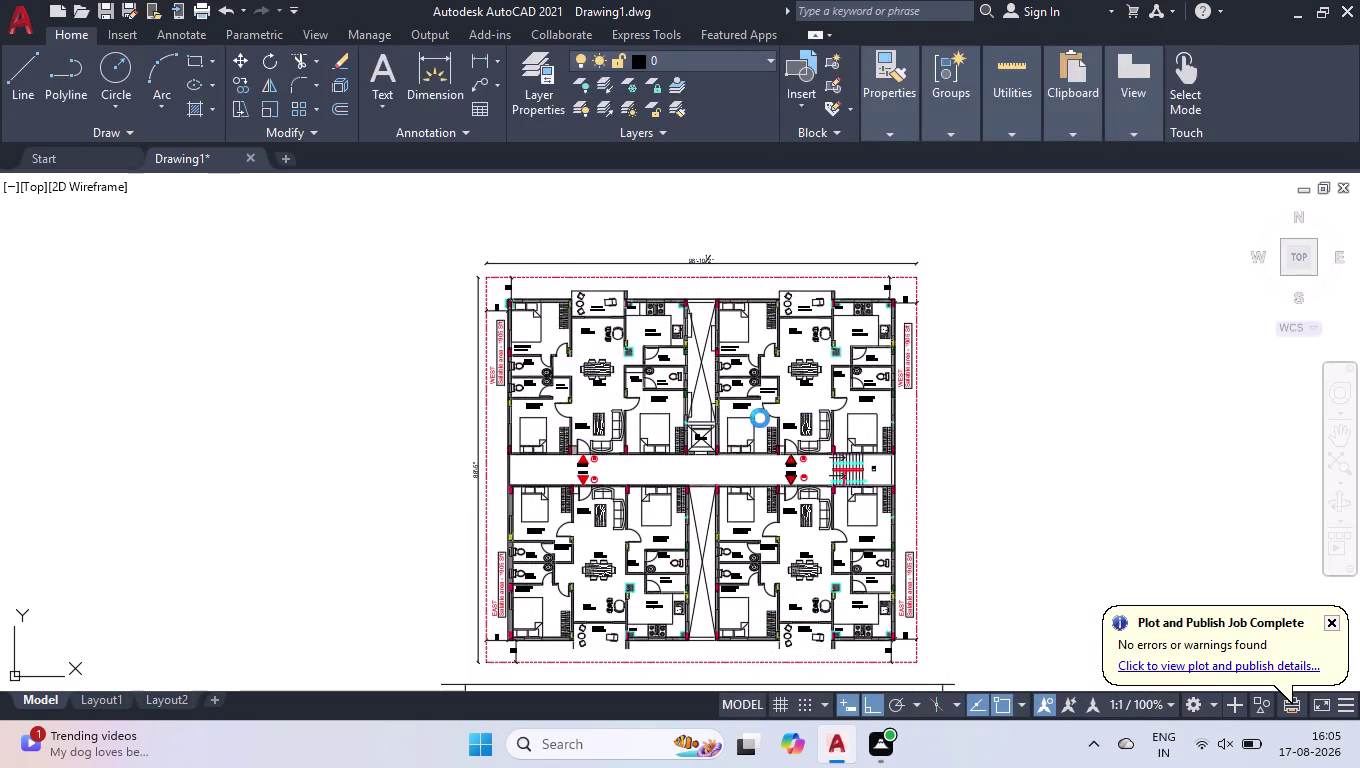
Retype the name DAY-3-TYPICAL FLOOR, save, and dismiss the permission error.
click(625, 405)
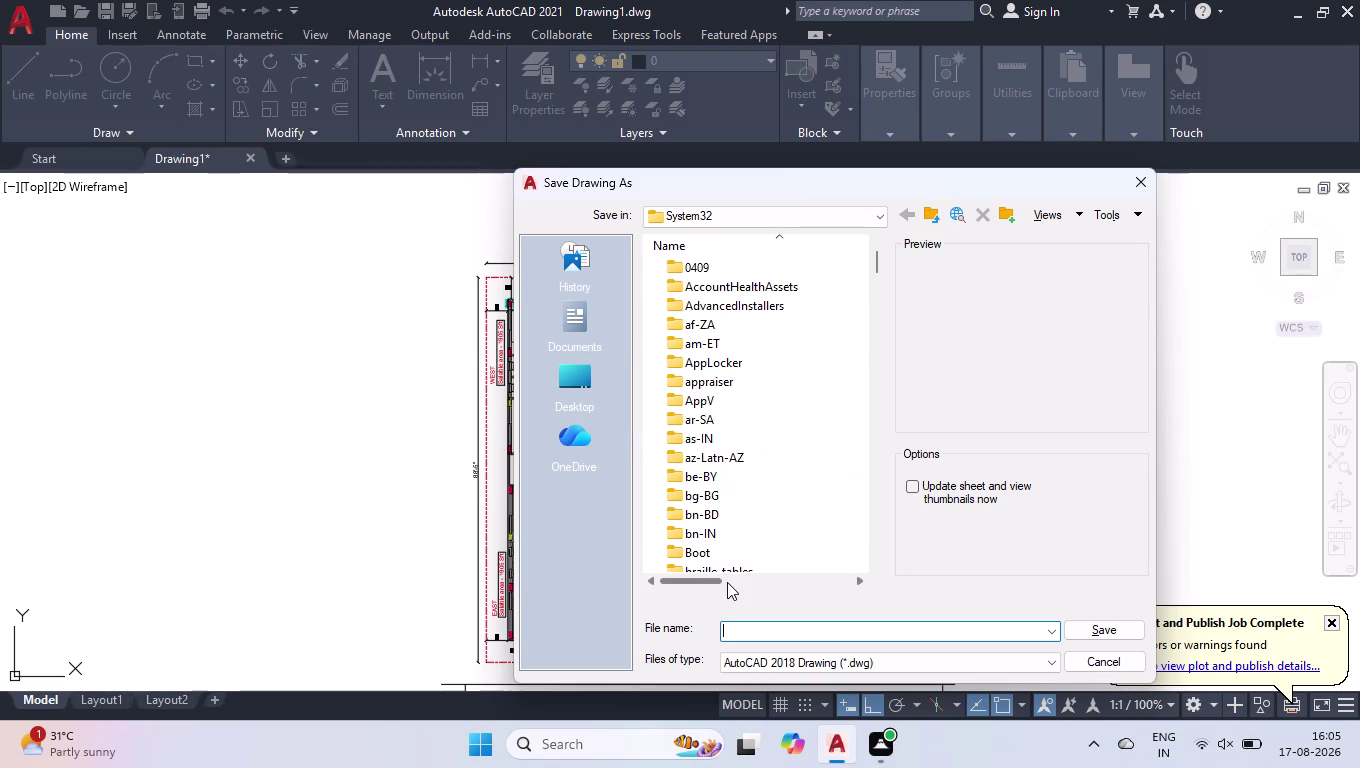
key(t)
key(BackSpace)
text(DAY)
key(3)
text(-TY)
text(PICAL FL)
text(OOR)
key(Return)
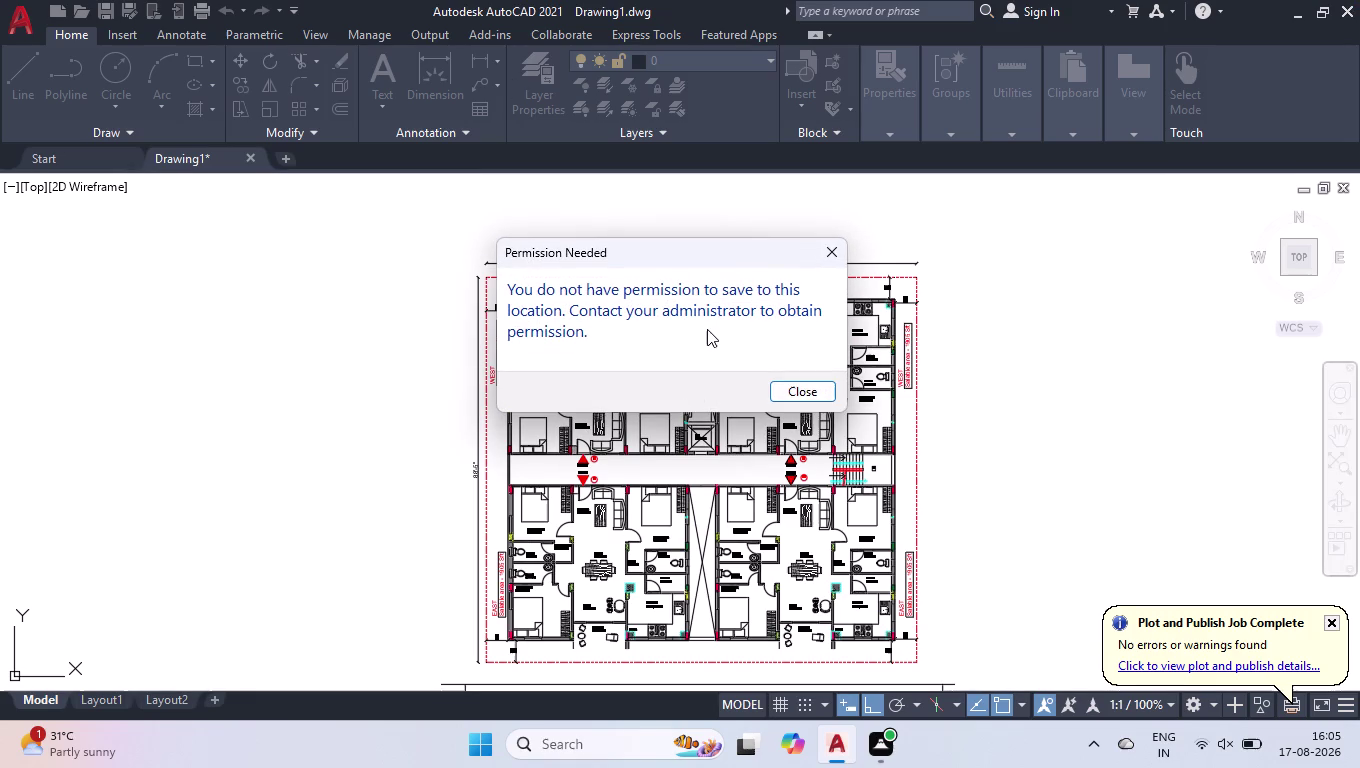
click(786, 389)
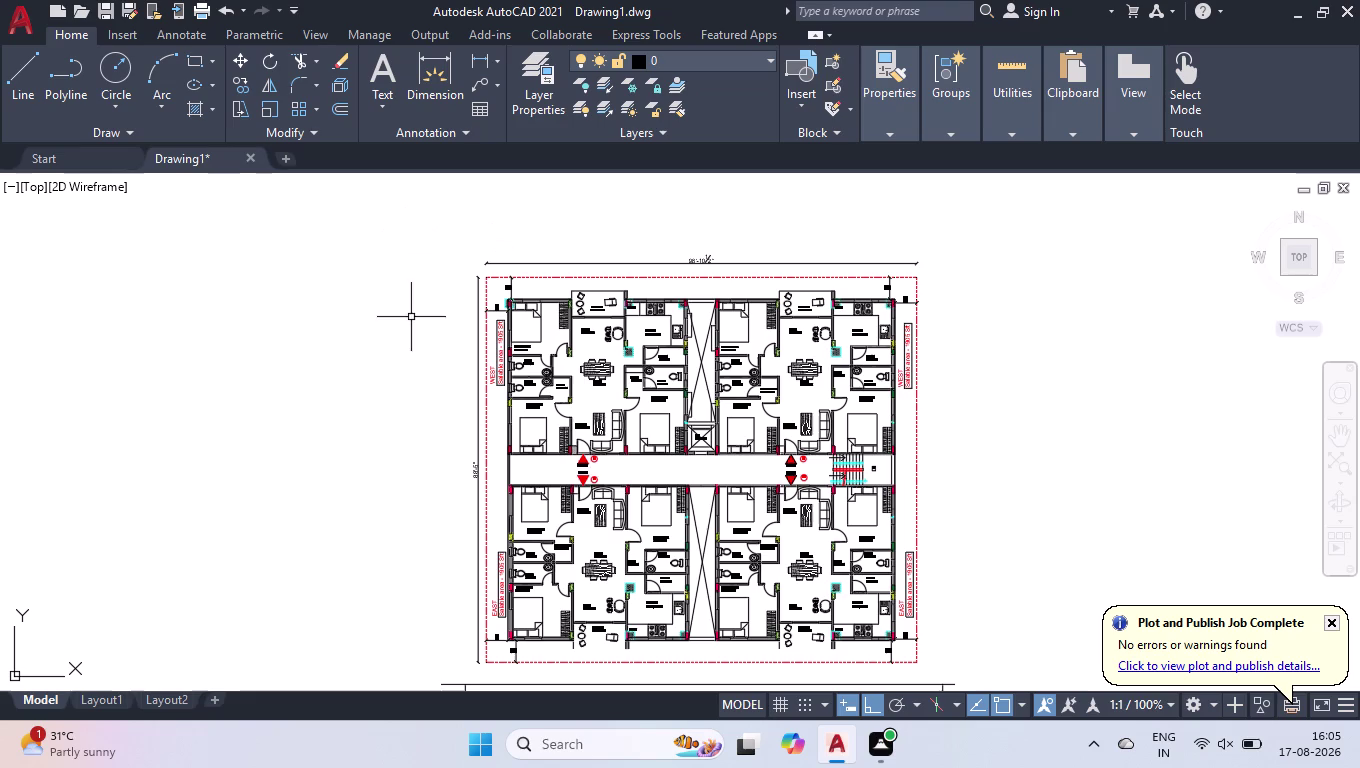
click(482, 742)
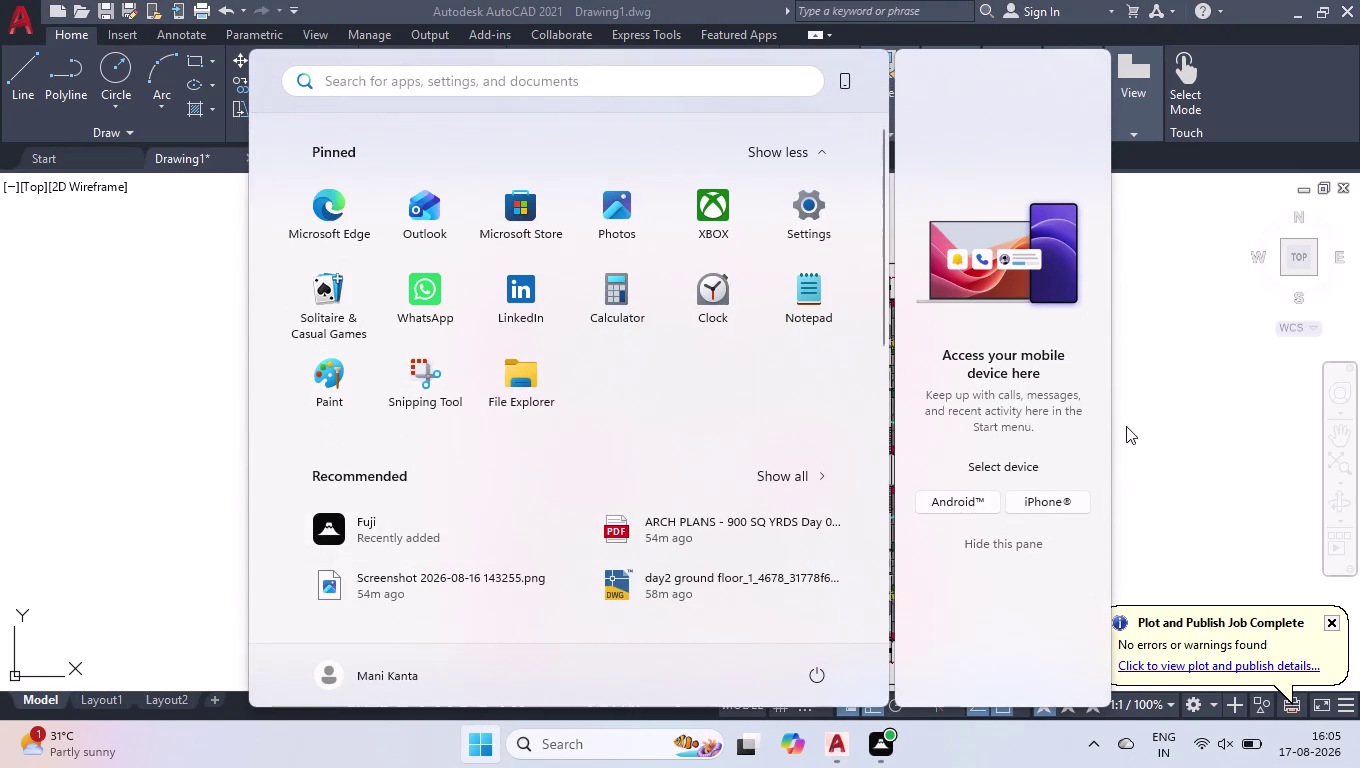
Reopen the Windows Start menu and launch the pinned File Explorer.
click(1138, 419)
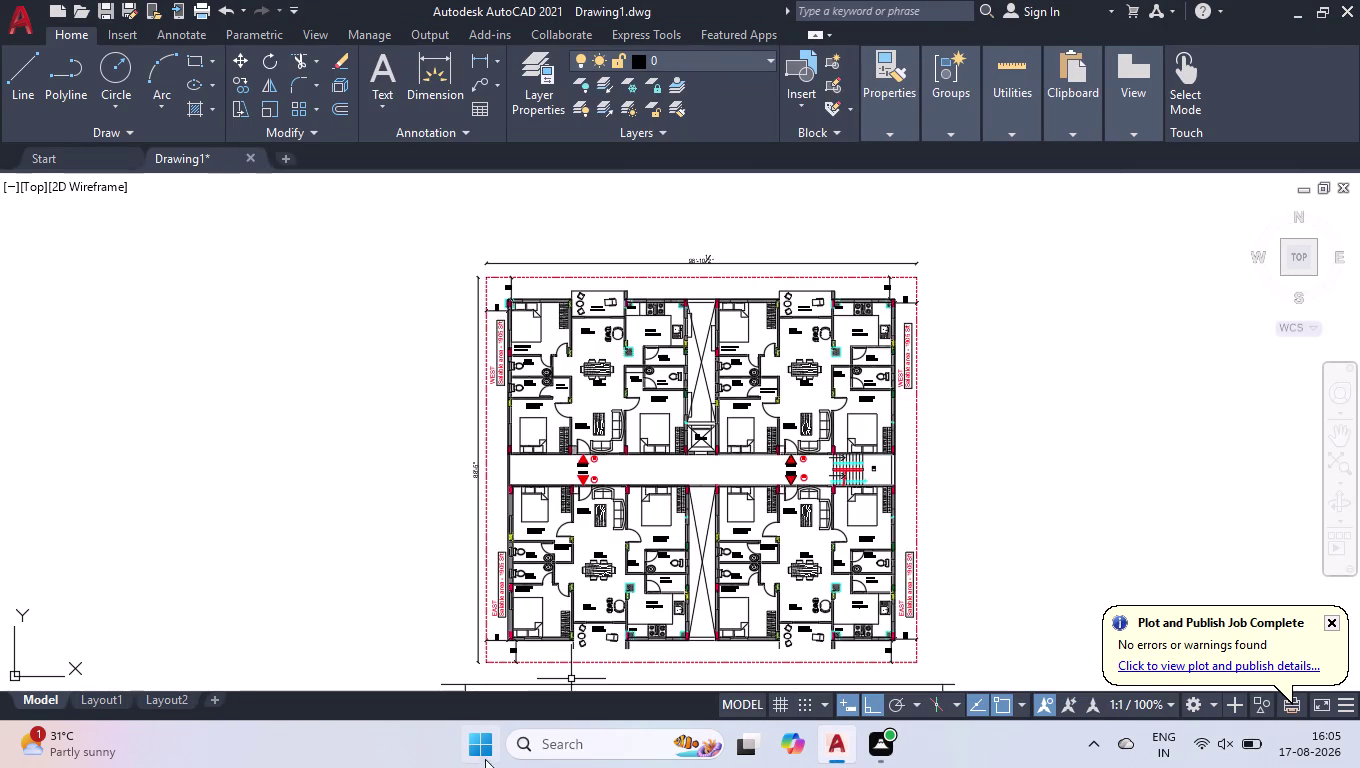
click(484, 748)
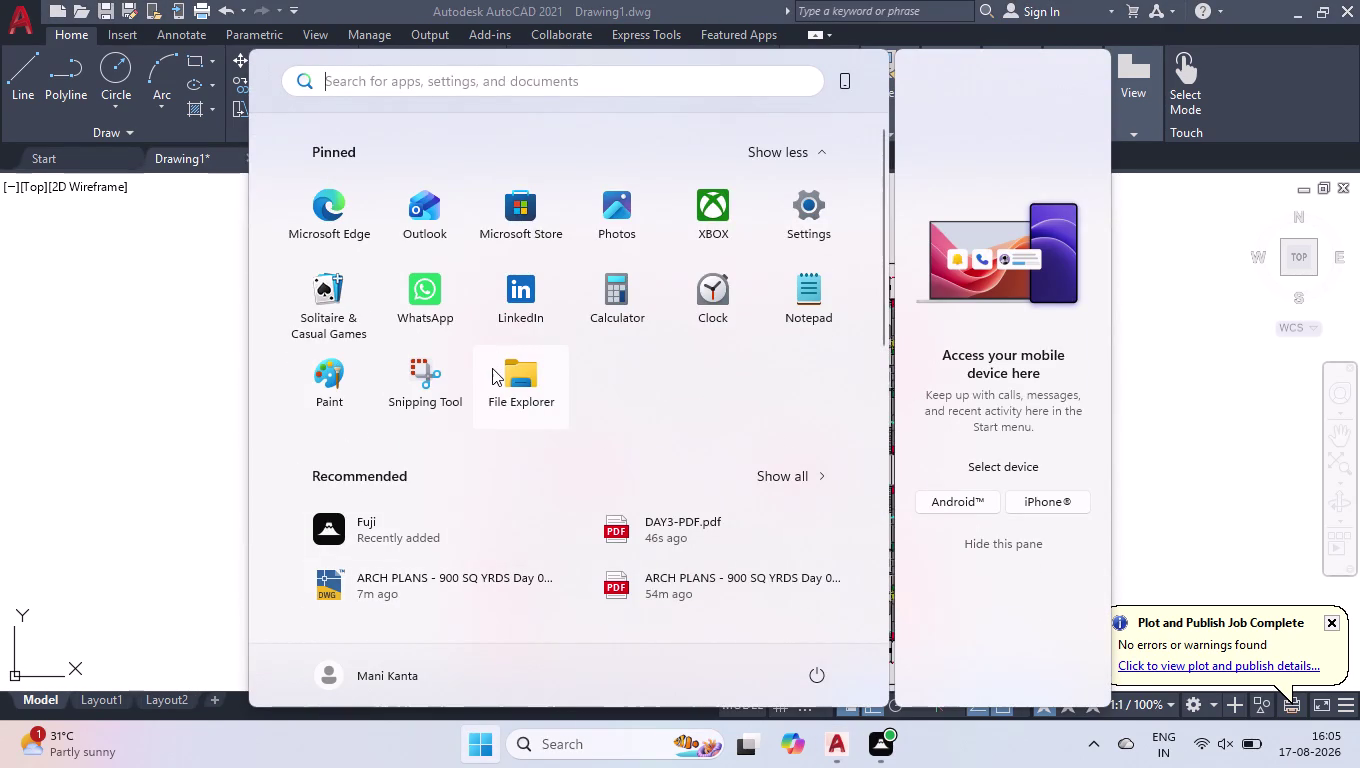
click(492, 368)
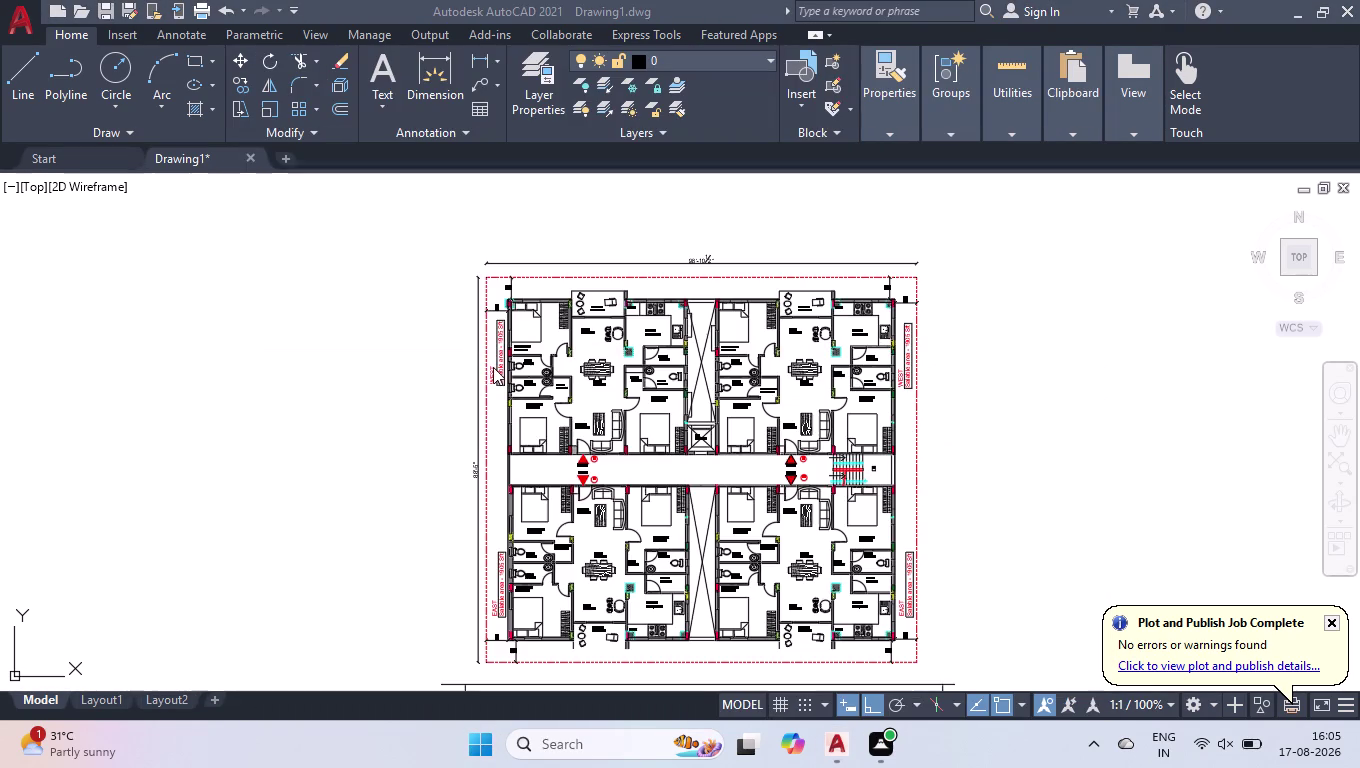
click(888, 755)
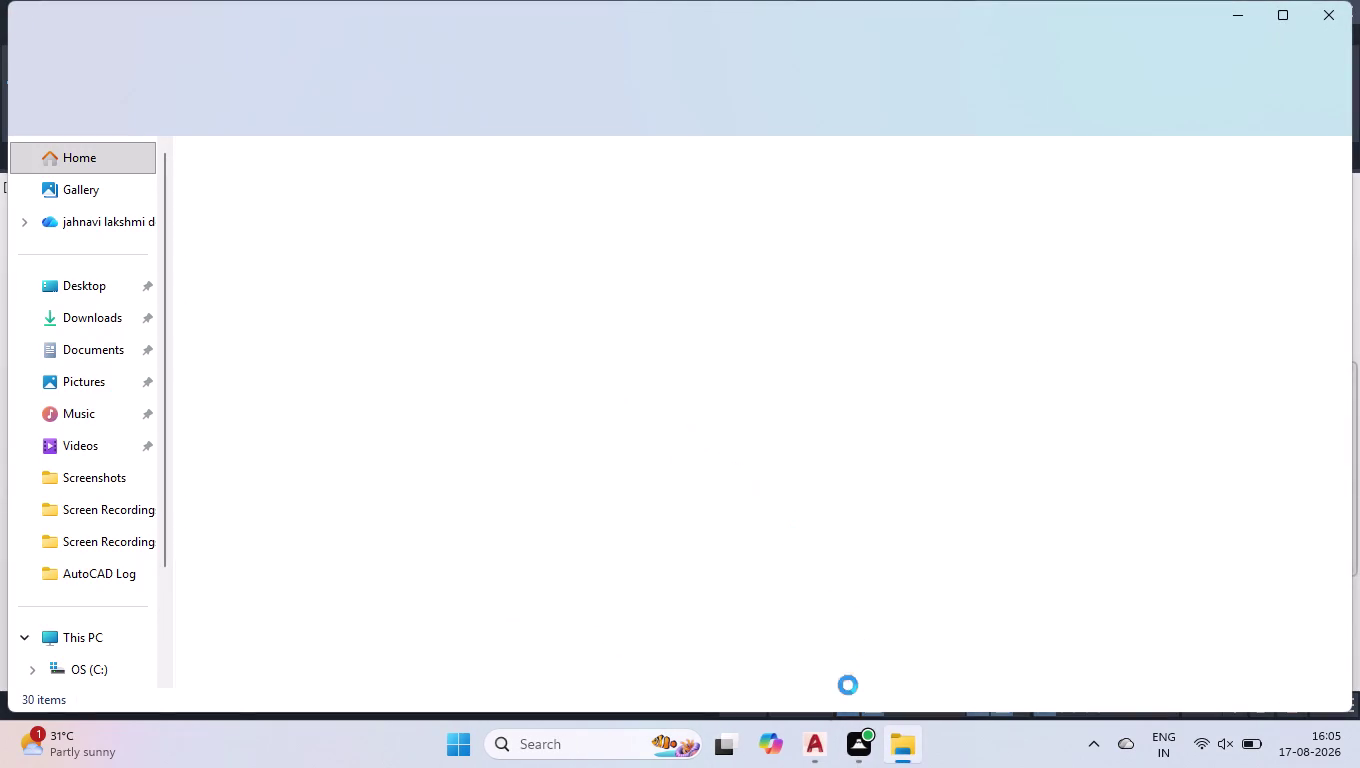